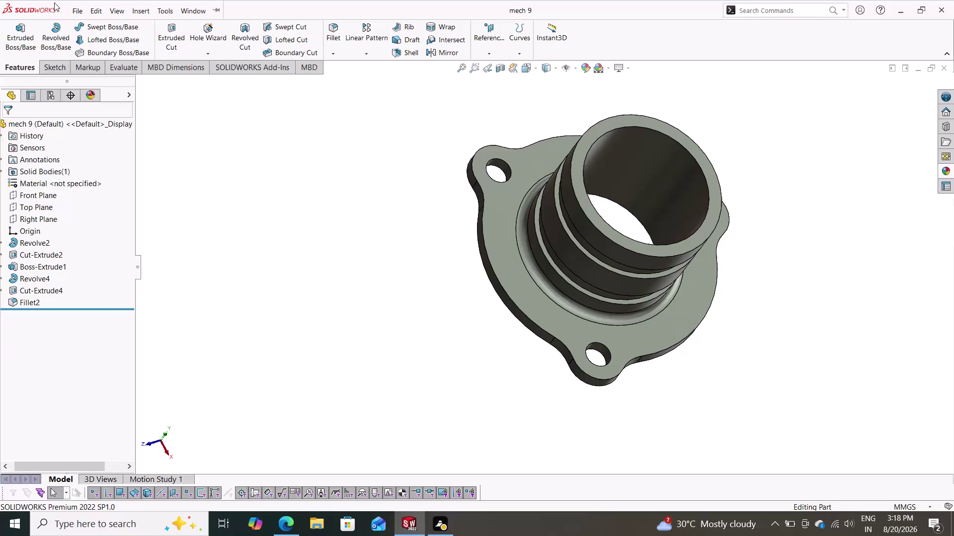
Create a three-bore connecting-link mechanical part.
Create a new blank Part document (Part2) from the File menu.
click(96, 30)
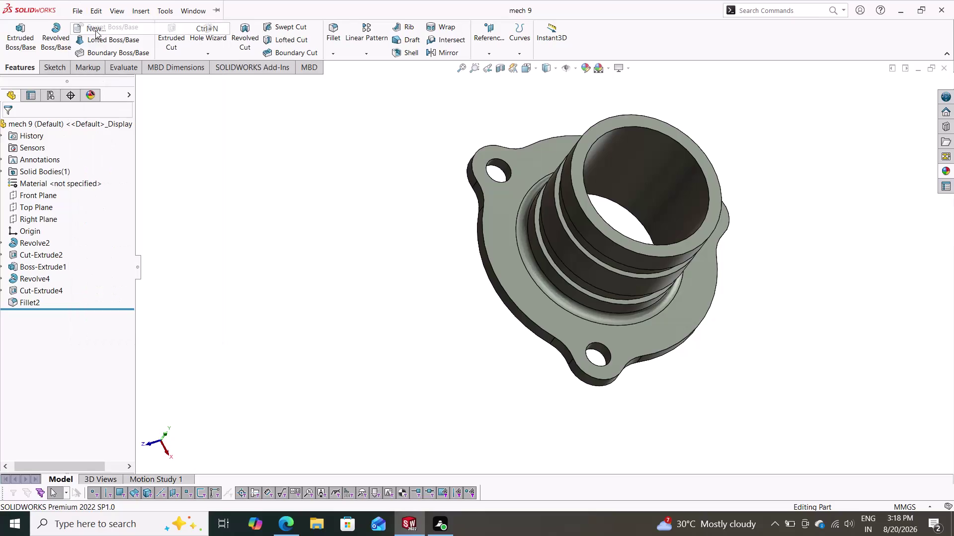
click(392, 389)
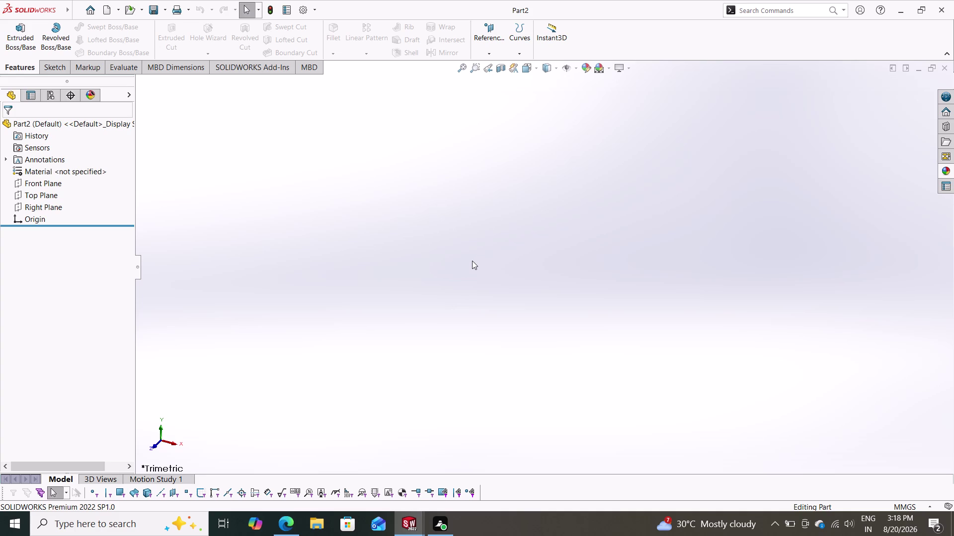
Start Sketch1 on the Top Plane.
click(57, 191)
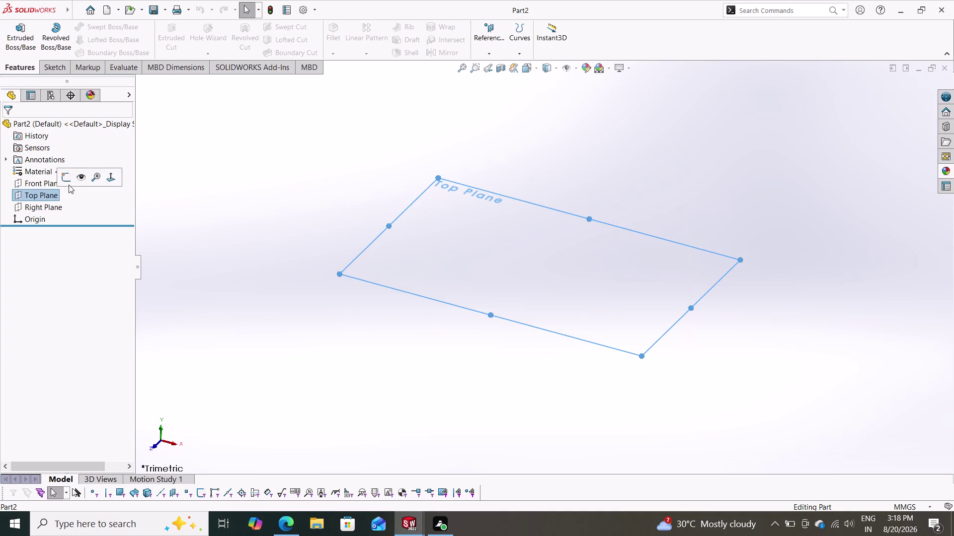
click(67, 177)
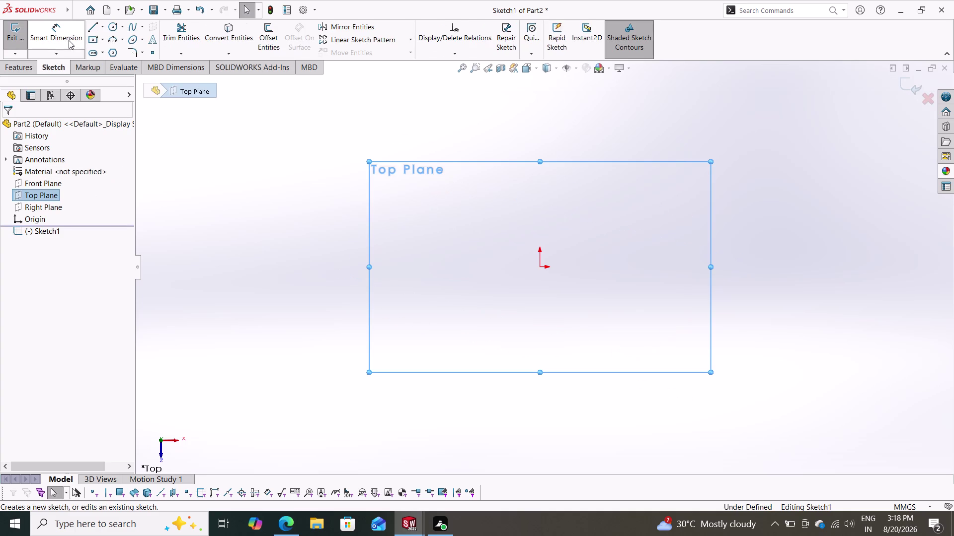
click(110, 29)
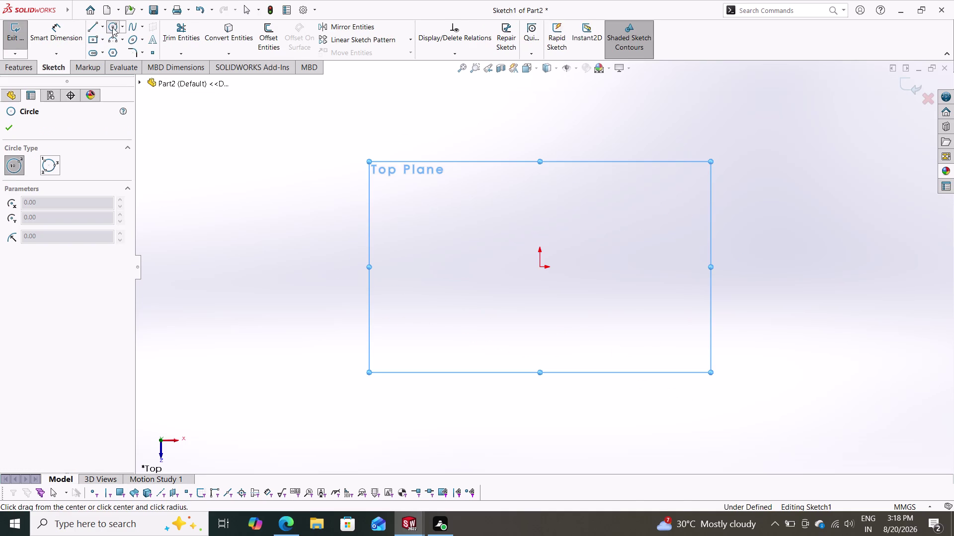
Draw an inner and an outer circle, both centred on the origin.
click(542, 265)
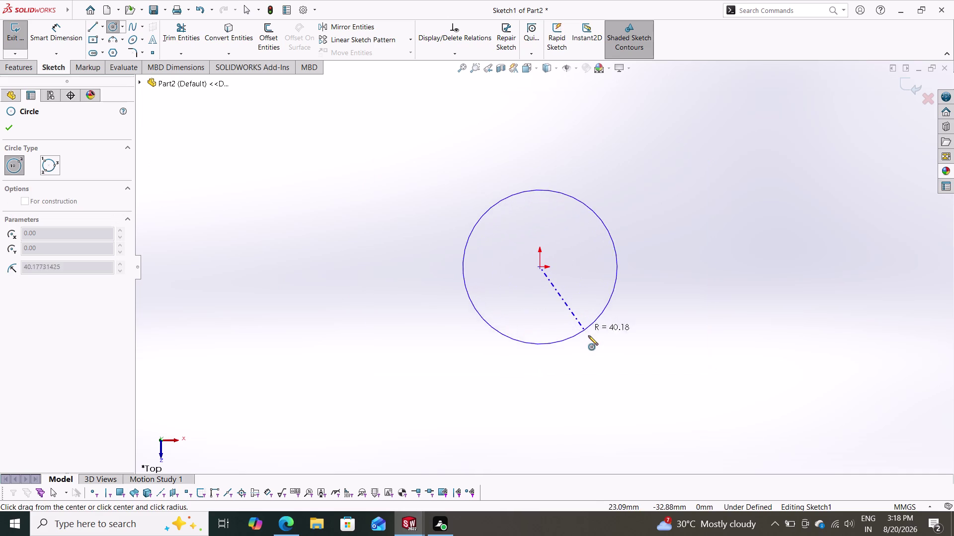
click(589, 337)
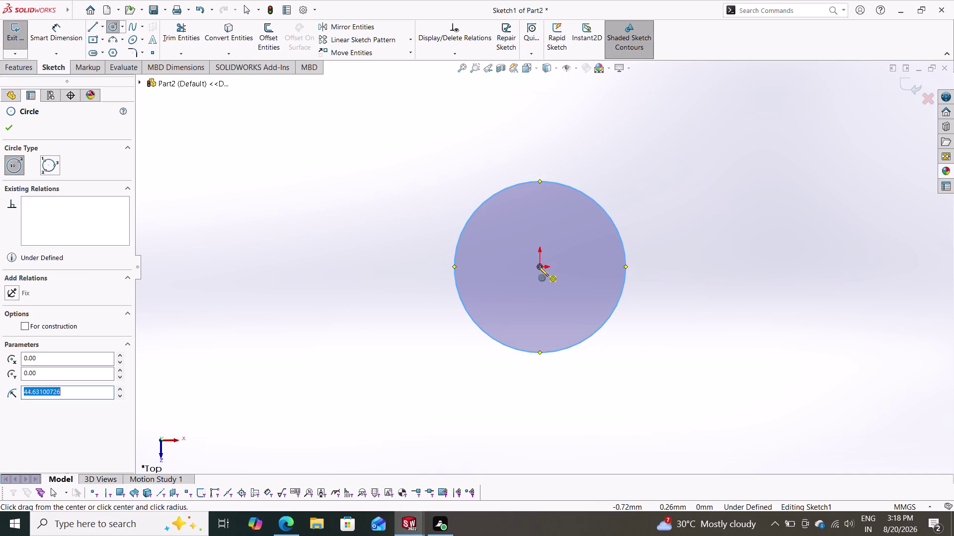
click(539, 267)
click(612, 384)
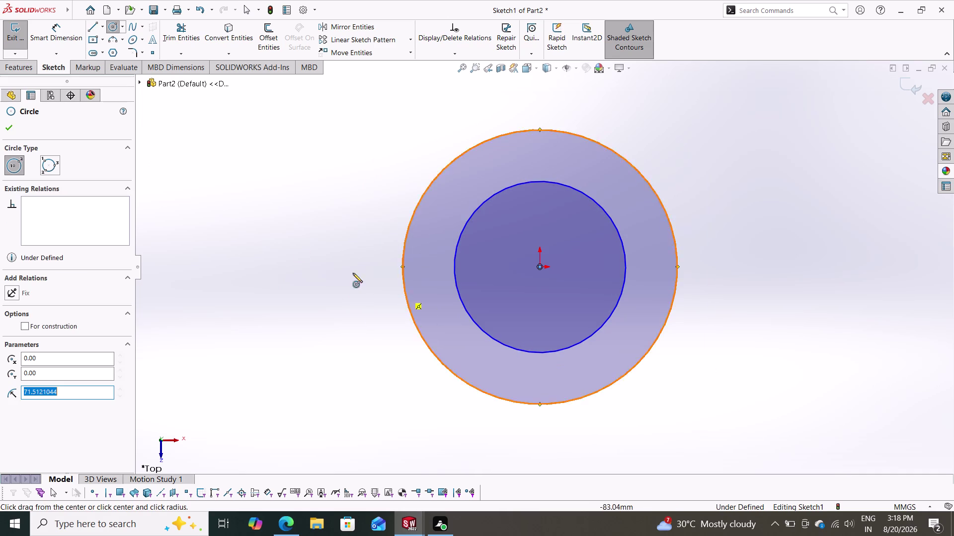
click(55, 36)
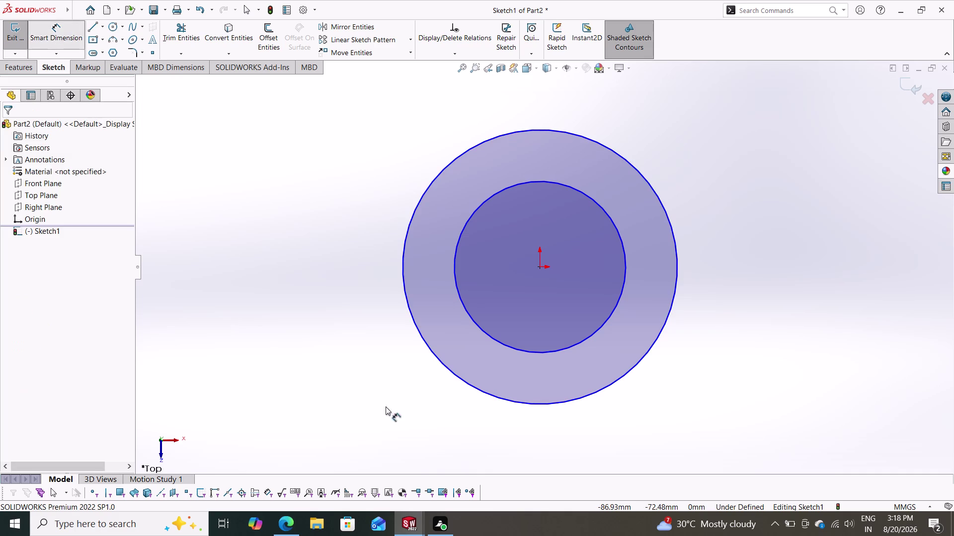
Dimension the inner circle at 50 mm and outer circle at 60 mm diameter.
click(621, 241)
click(747, 275)
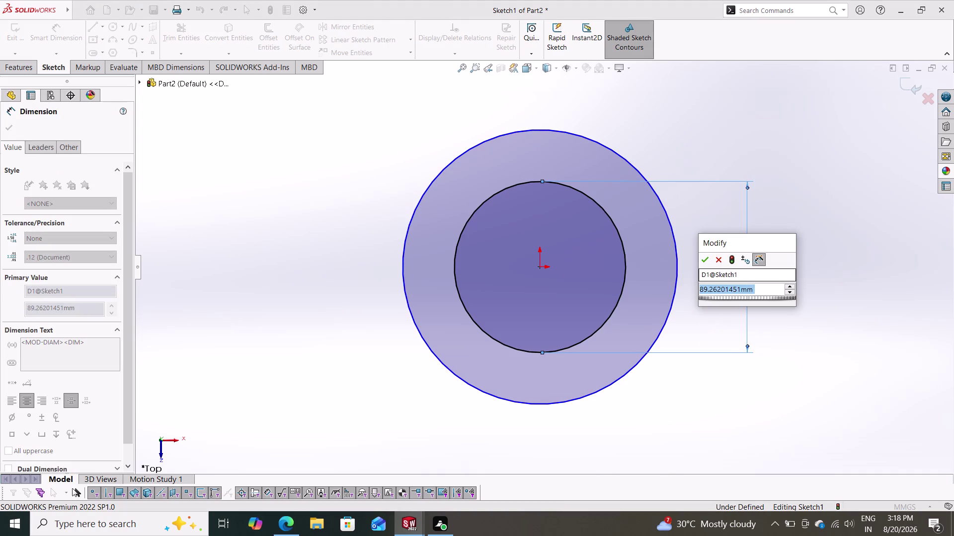
text(50)
key(Return)
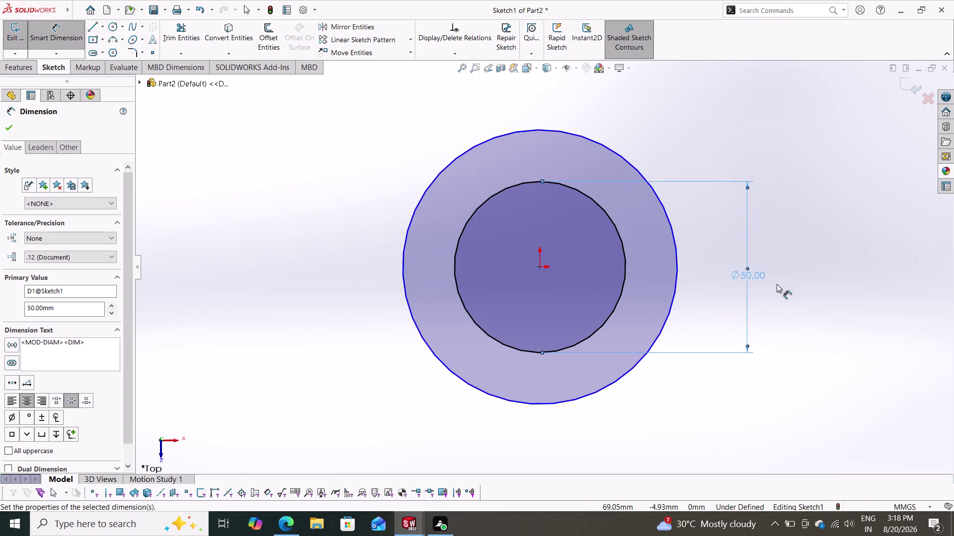
click(677, 241)
click(828, 272)
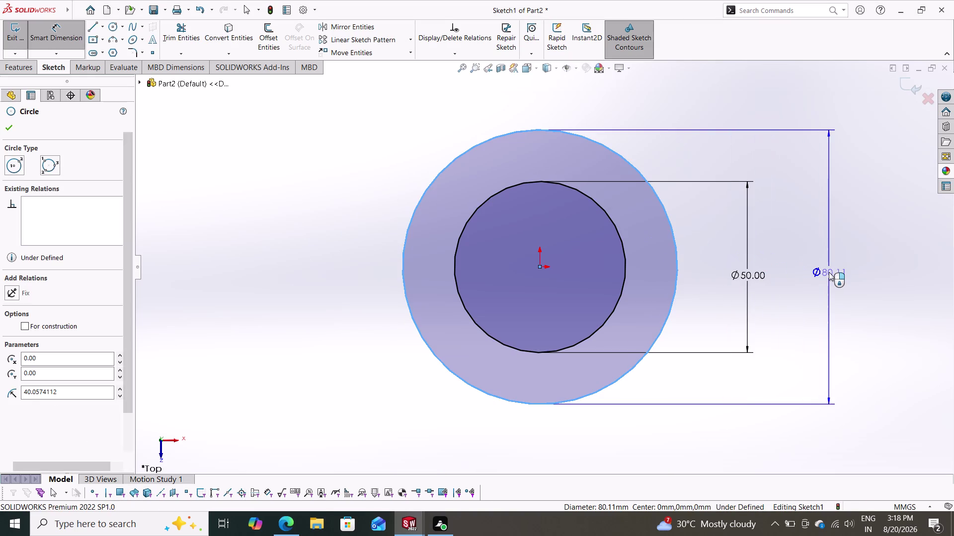
text(60)
key(Return)
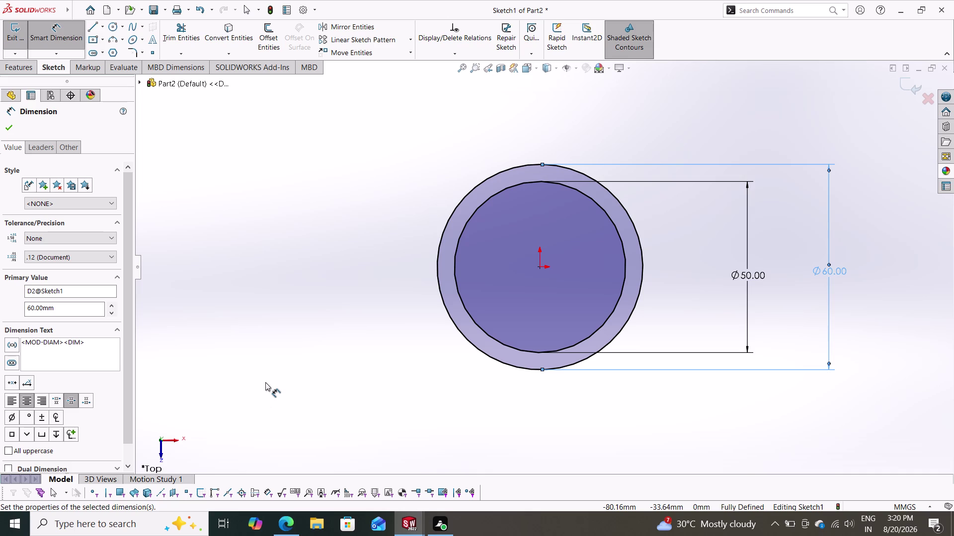
click(15, 74)
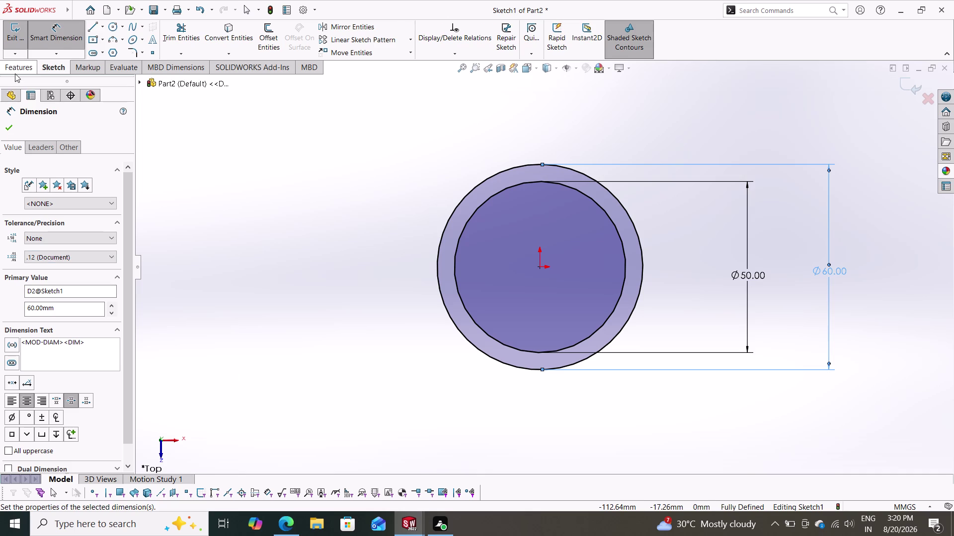
click(23, 31)
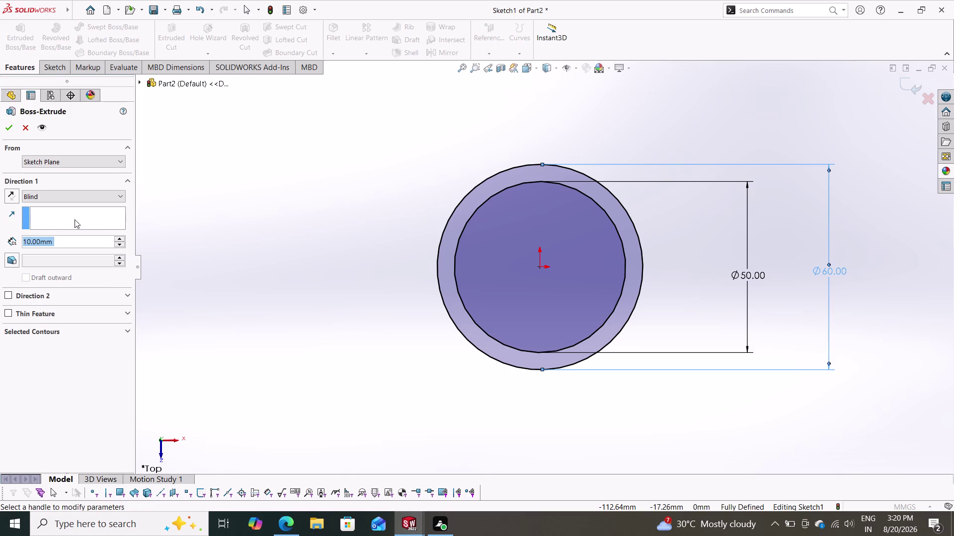
Extrude the ring 40 mm with Mid Plane end condition, then sketch on Front Plane.
text(4)
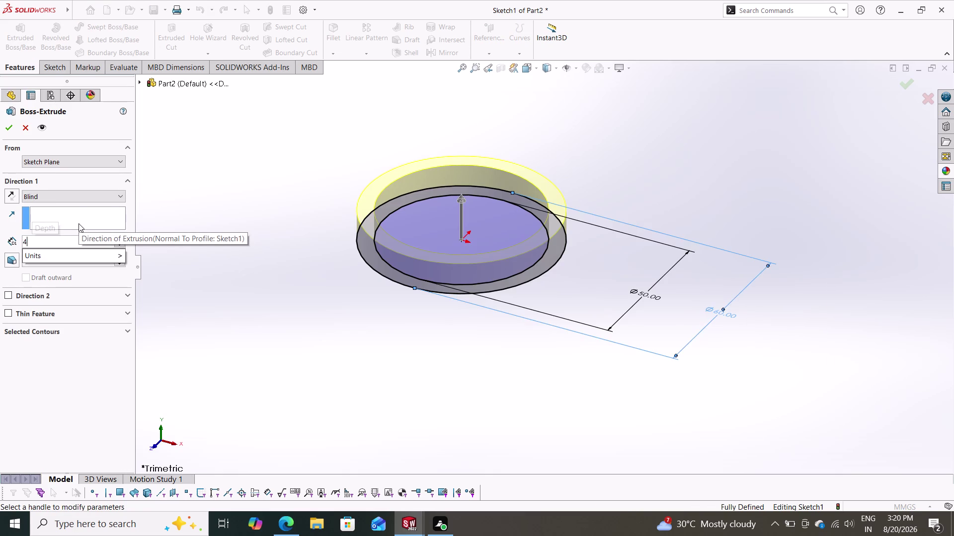
text(0)
key(Return)
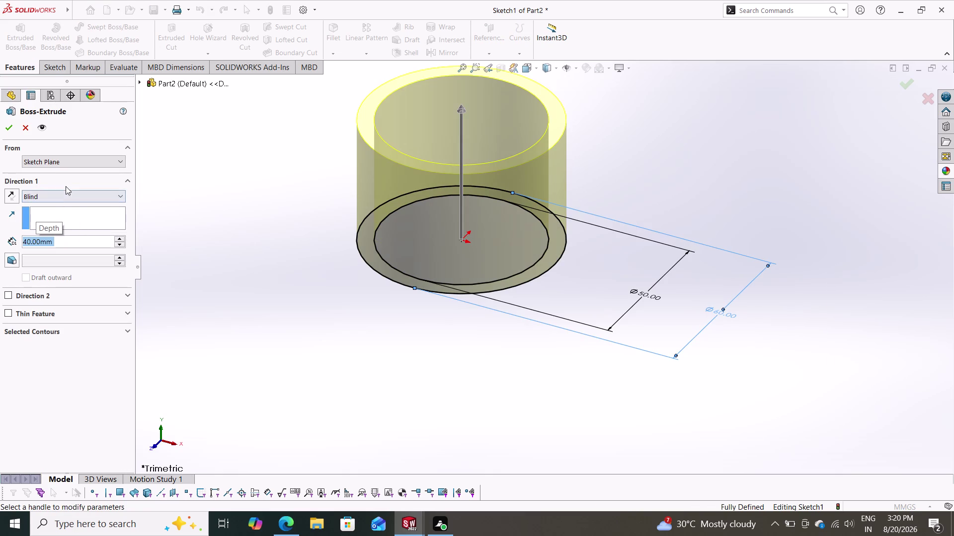
click(64, 198)
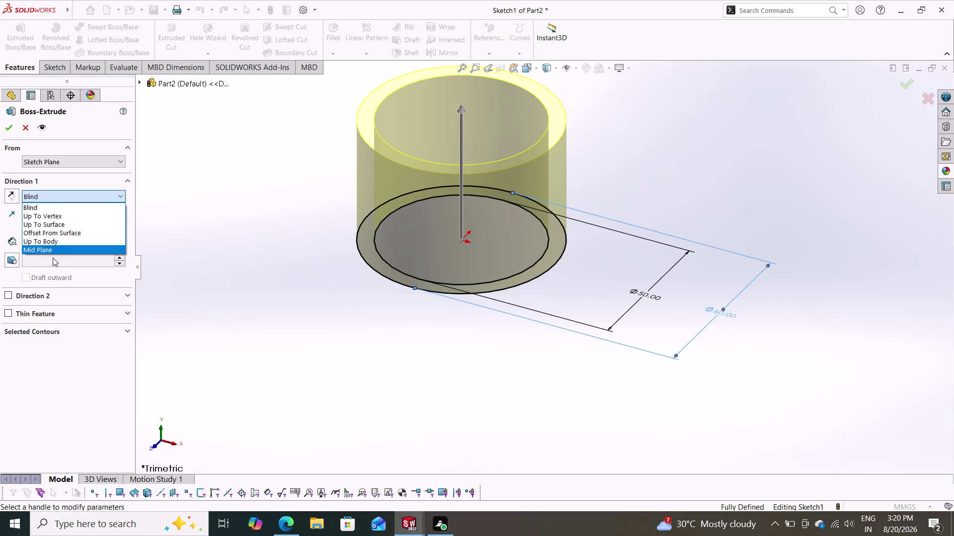
click(55, 251)
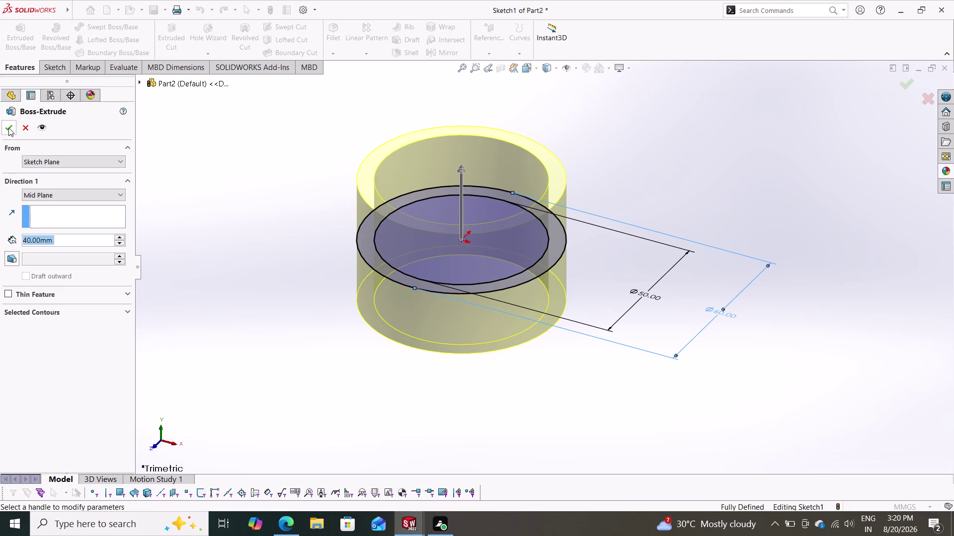
click(9, 128)
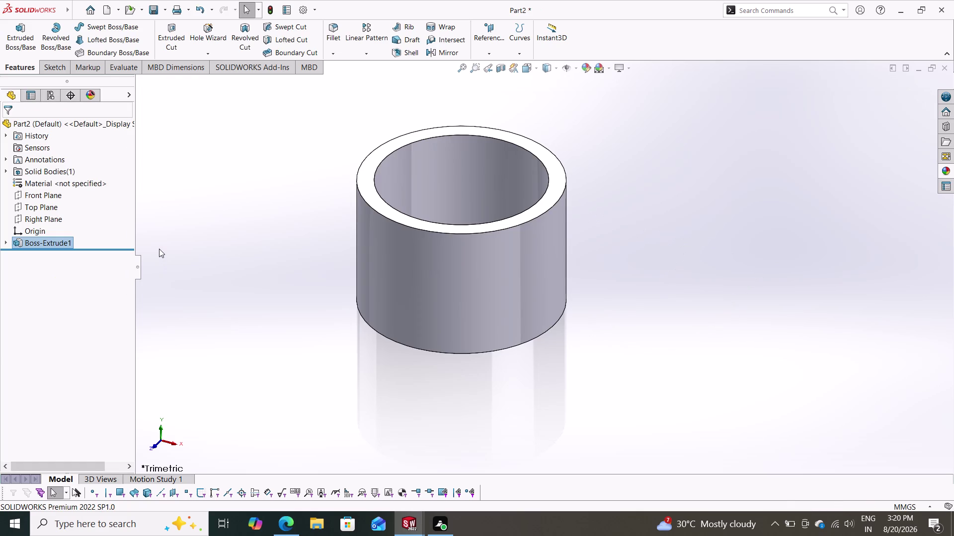
click(54, 196)
click(58, 183)
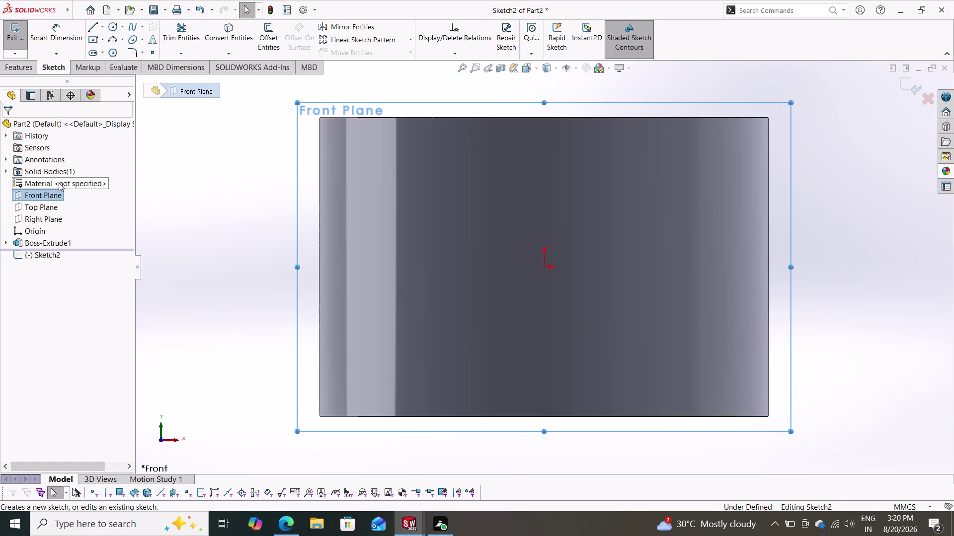
In Sketch2, draw a horizontal centerline from left of the tube to right of it.
key(Escape)
scroll(down, 3)
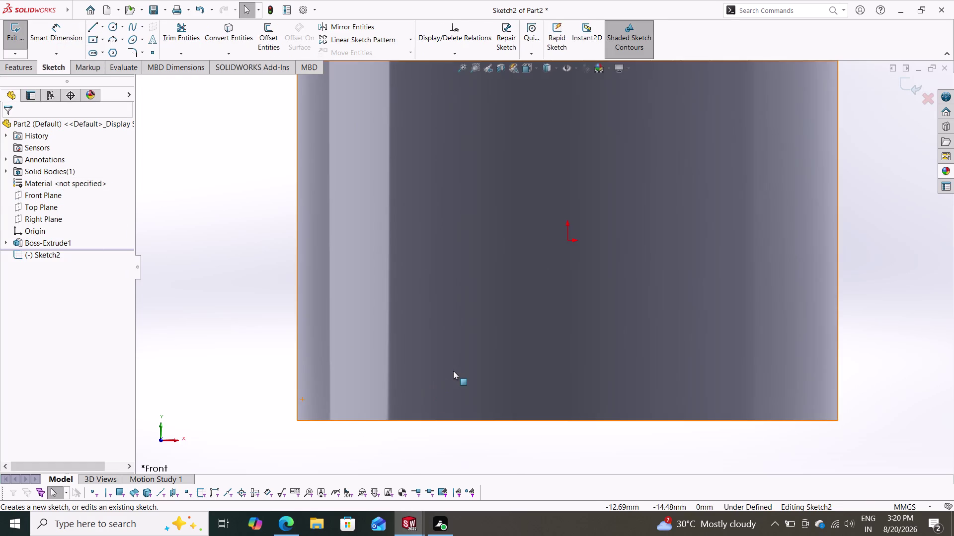
scroll(up, 3)
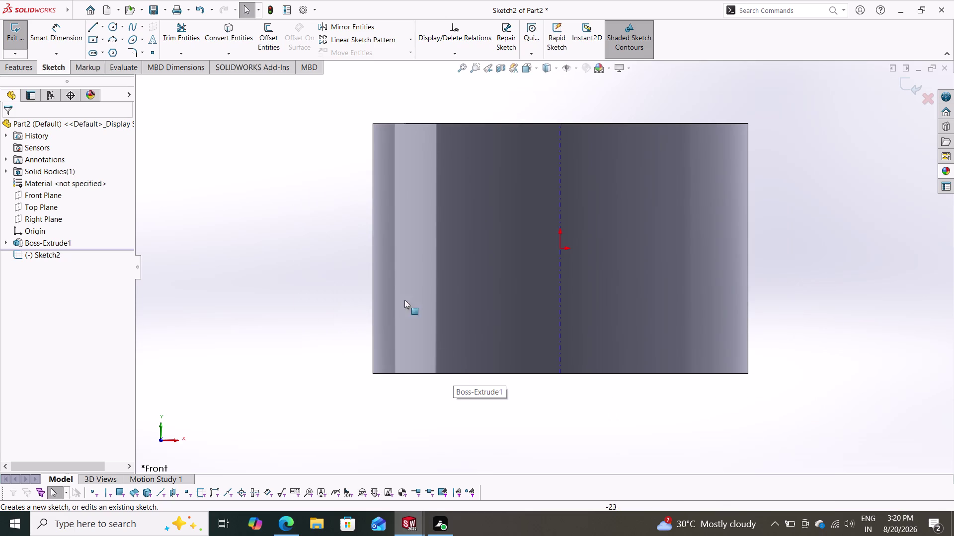
click(104, 25)
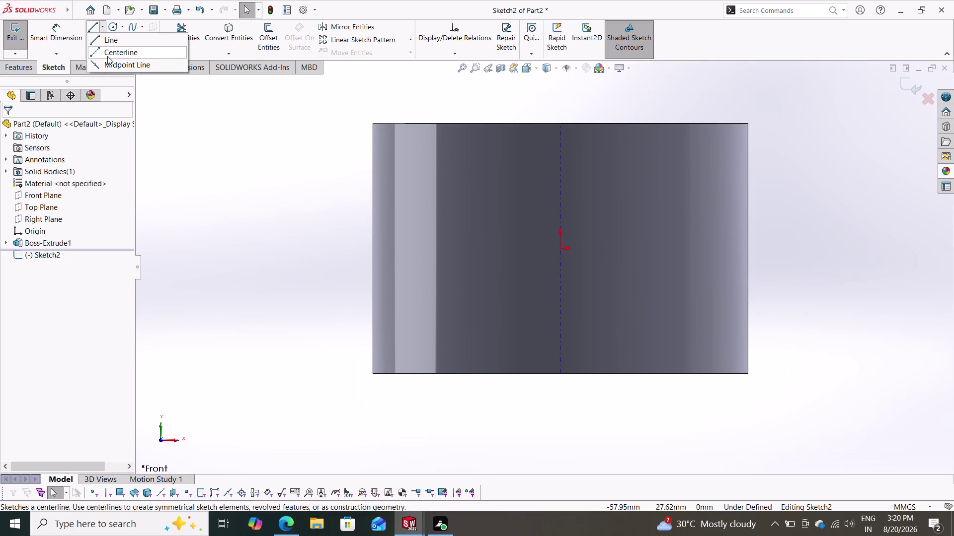
click(107, 47)
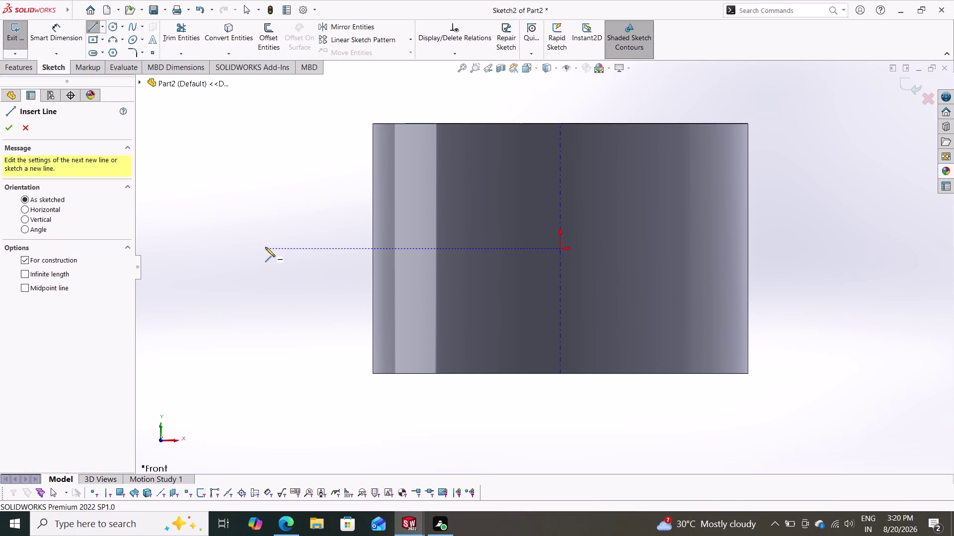
click(233, 245)
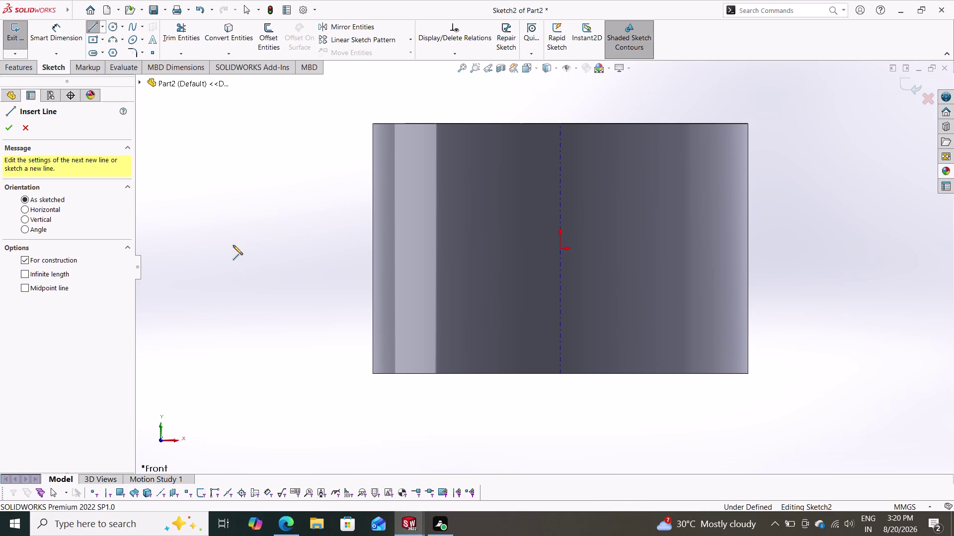
double_click(222, 258)
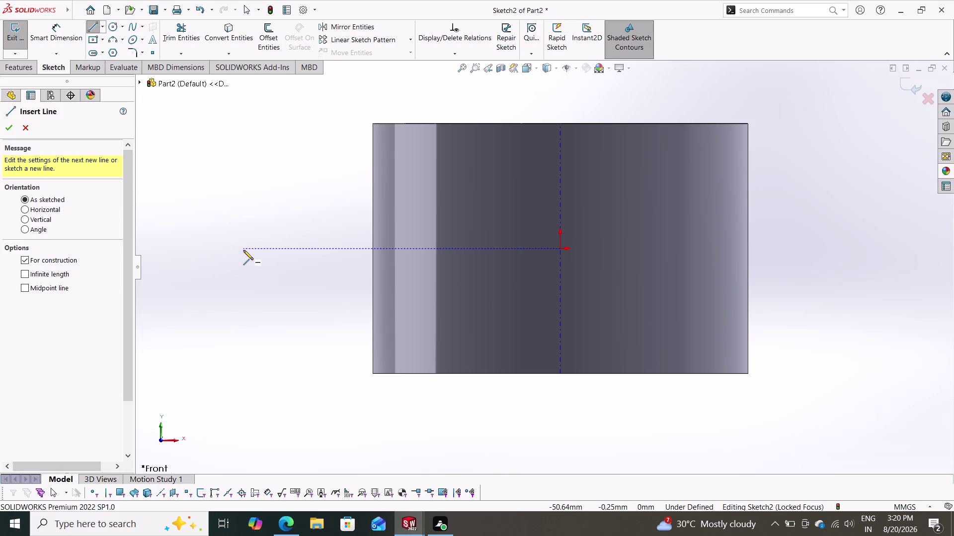
click(244, 250)
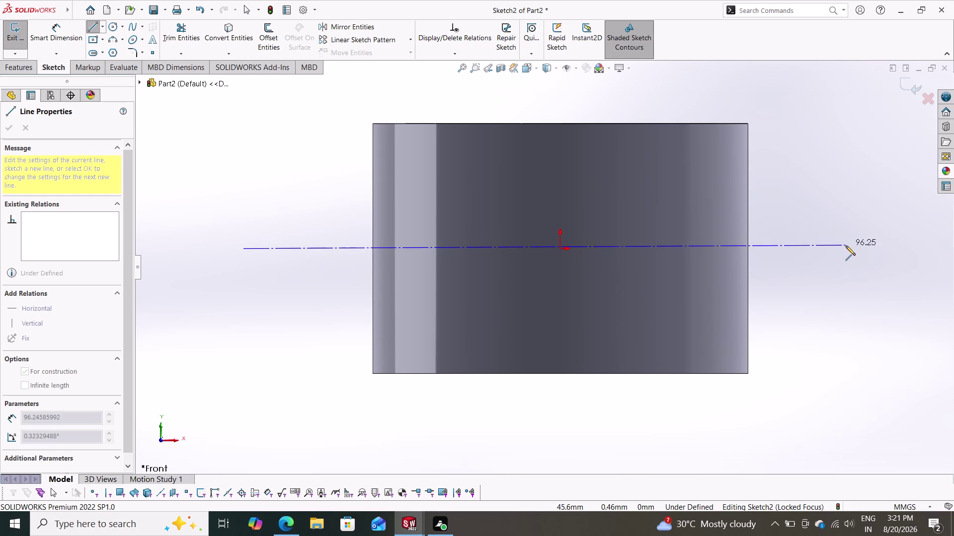
click(847, 247)
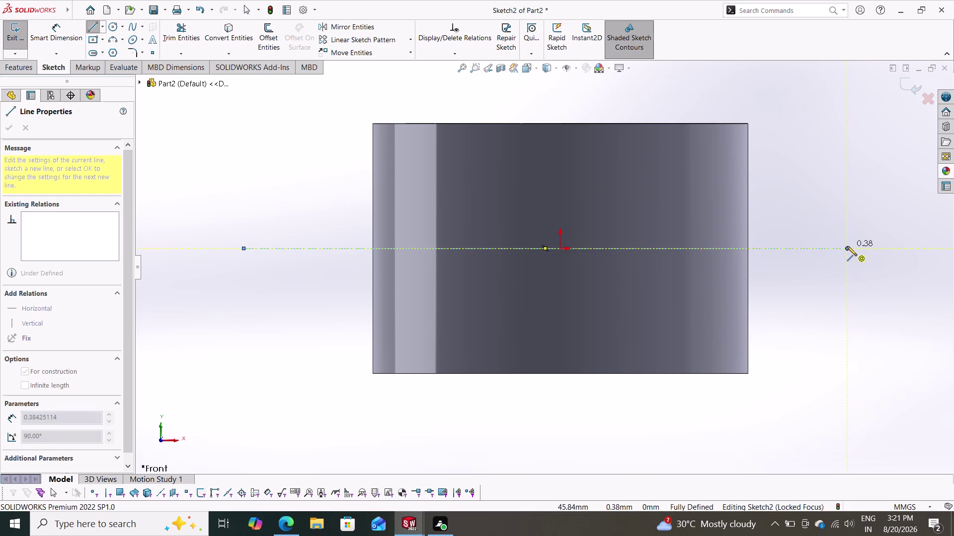
key(Escape)
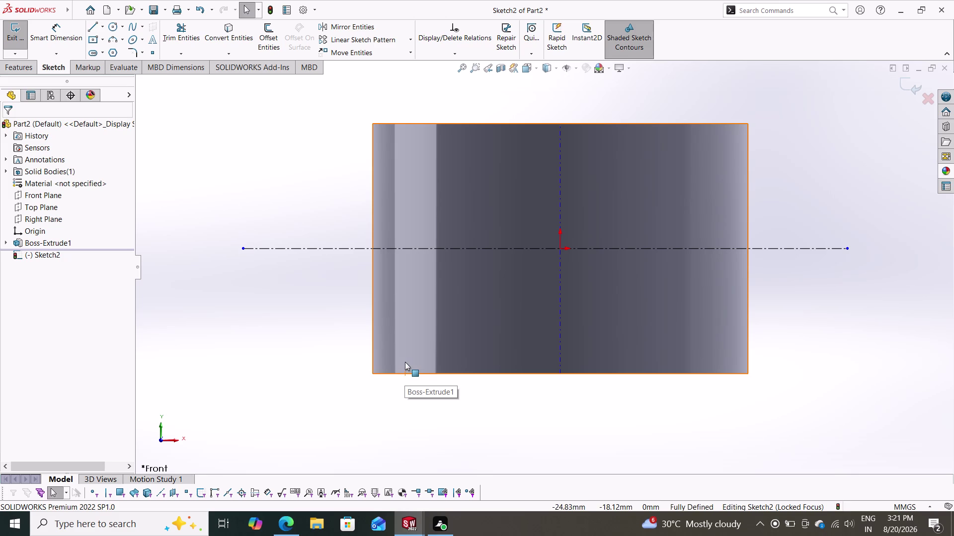
Dimension the centerline's length at 220 mm.
scroll(down, 3)
scroll(up, 3)
scroll(up, 3)
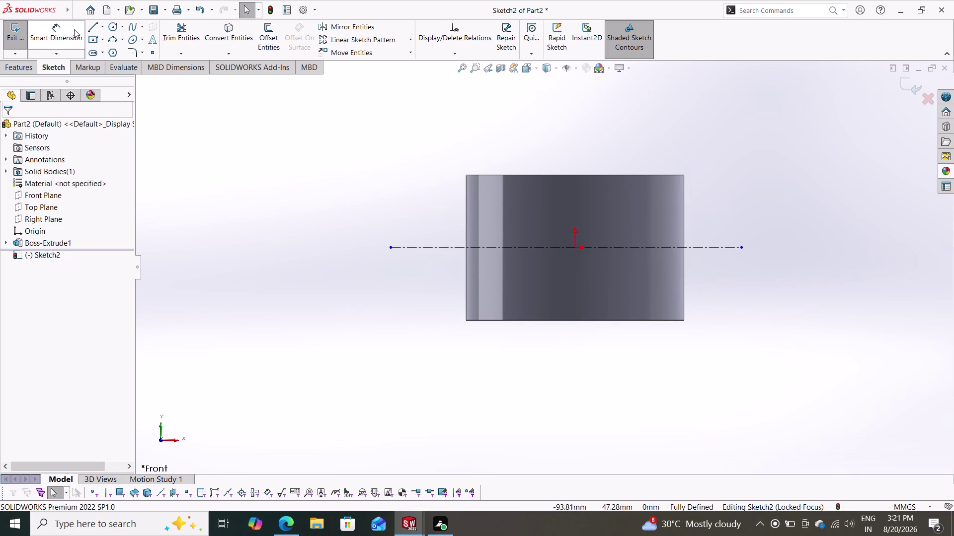
click(54, 33)
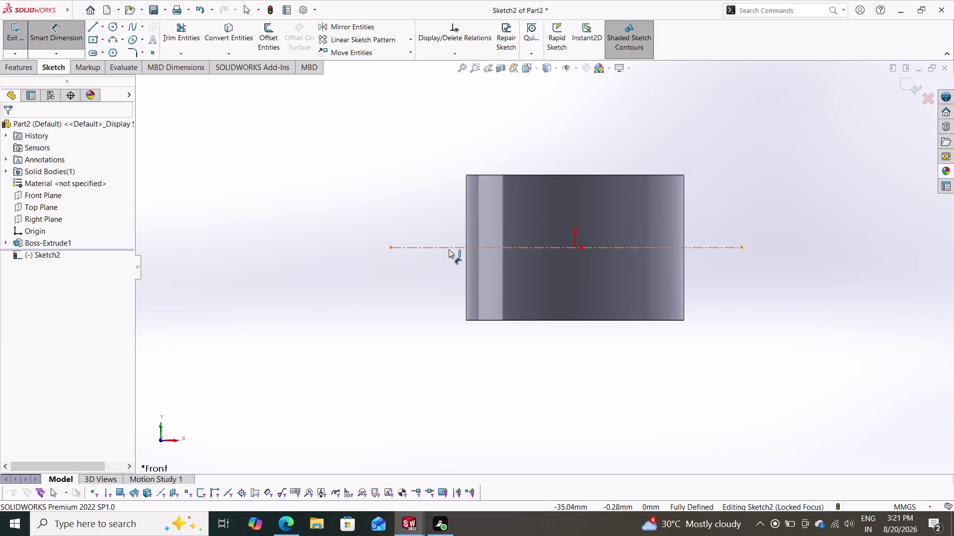
click(455, 248)
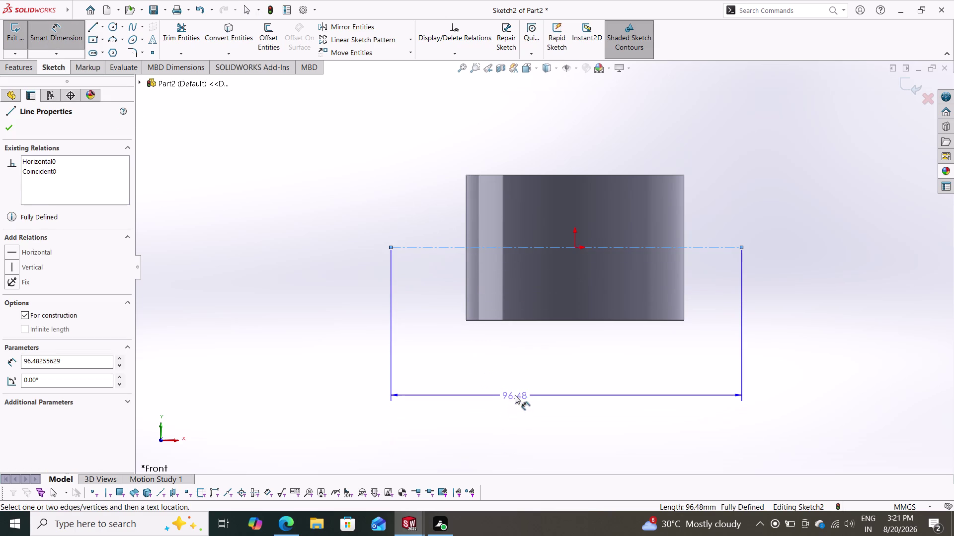
drag(514, 396, 520, 397)
text(220)
key(Return)
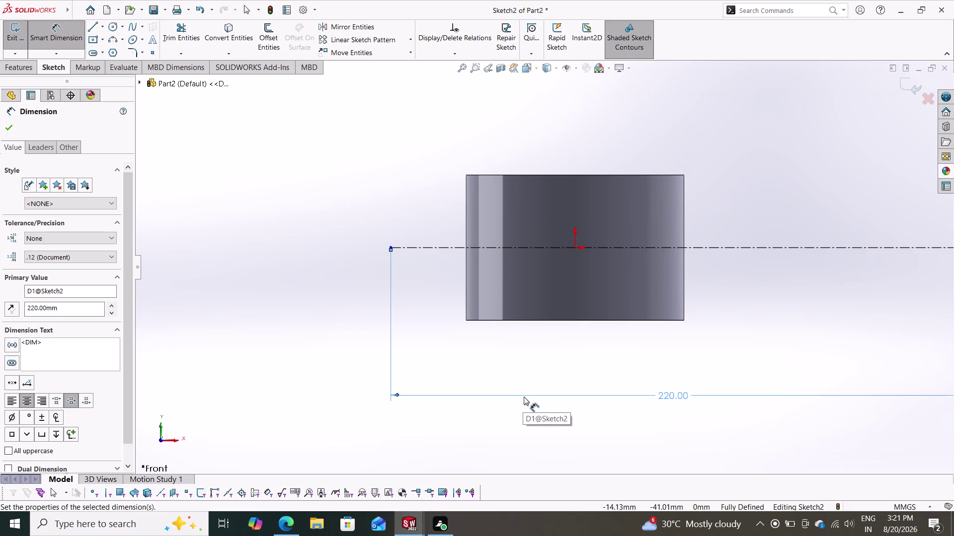
Dimension the centerline's left end 110 mm from the origin.
click(575, 249)
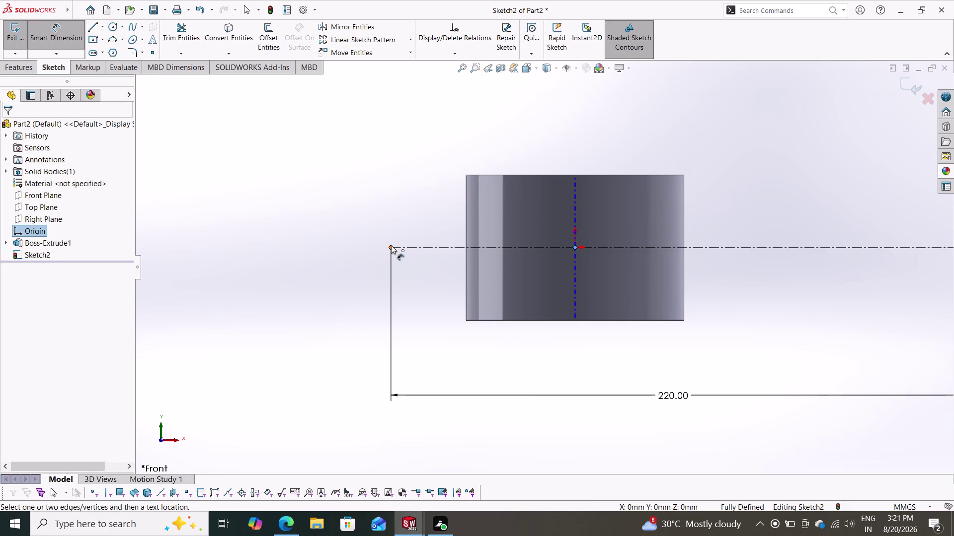
click(391, 245)
click(479, 344)
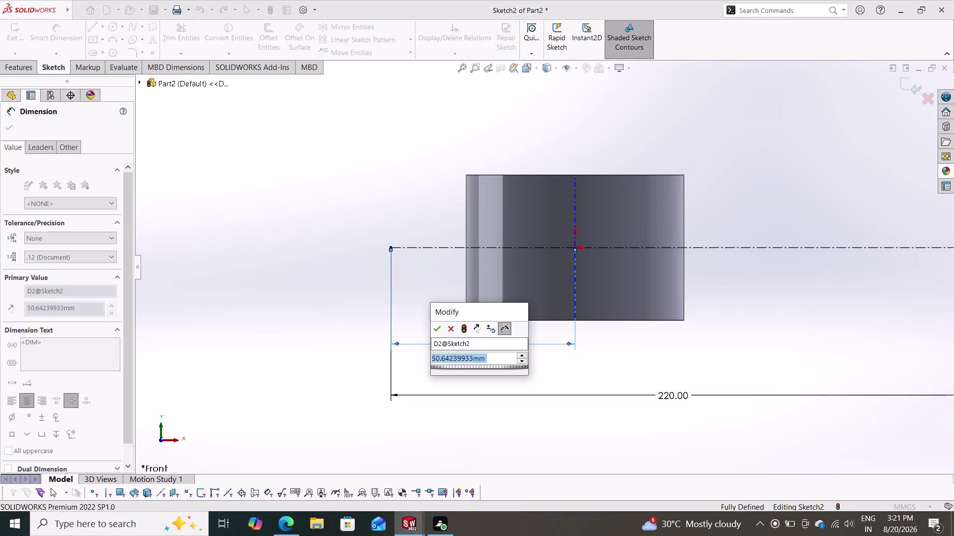
text(110)
key(Return)
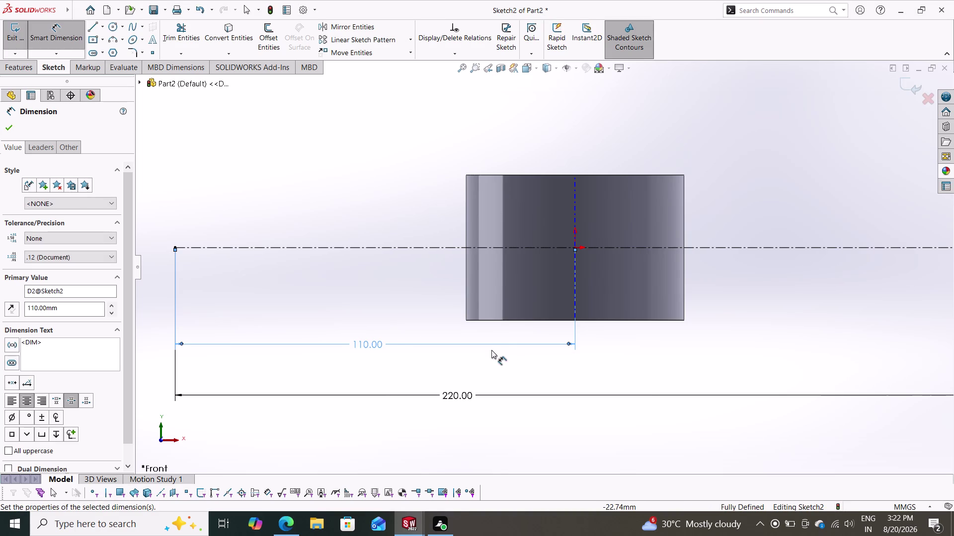
key(Escape)
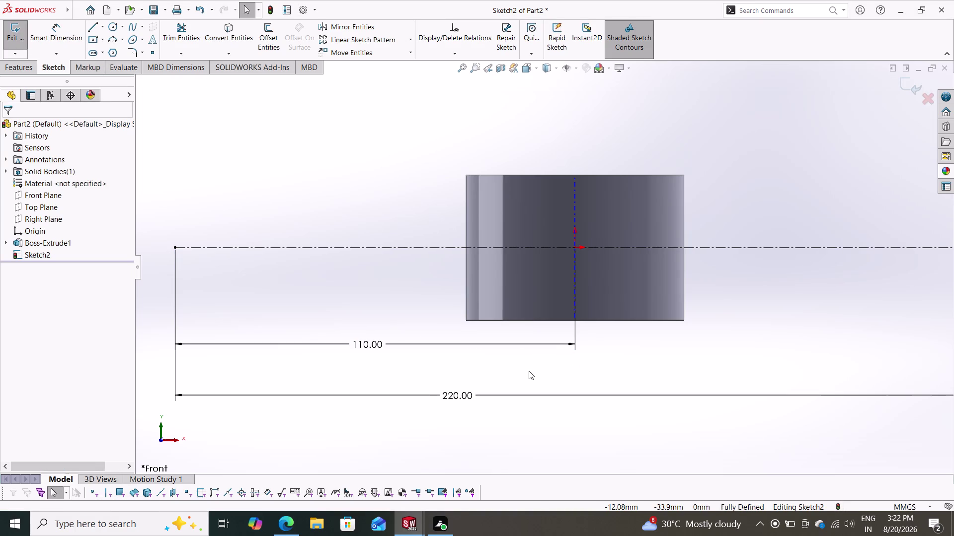
Start Convert Entities on the hub's left outline edge.
scroll(down, 3)
scroll(up, 3)
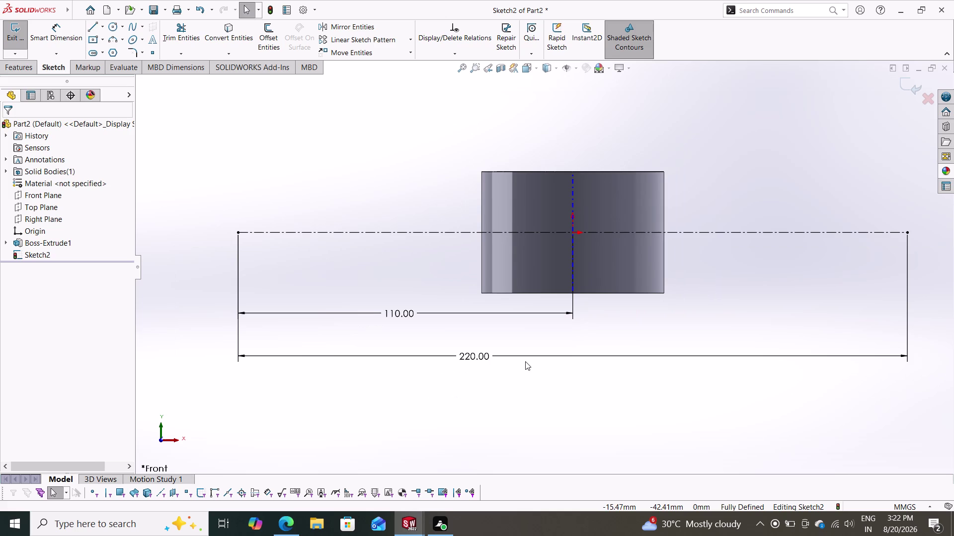
click(225, 39)
click(481, 255)
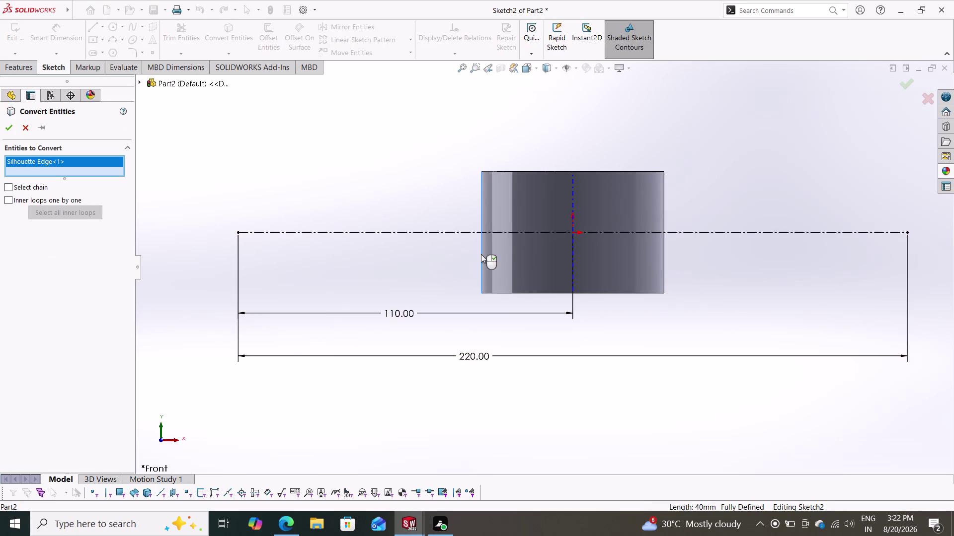
Accept converting the hub's left edge into a sketch line.
click(13, 126)
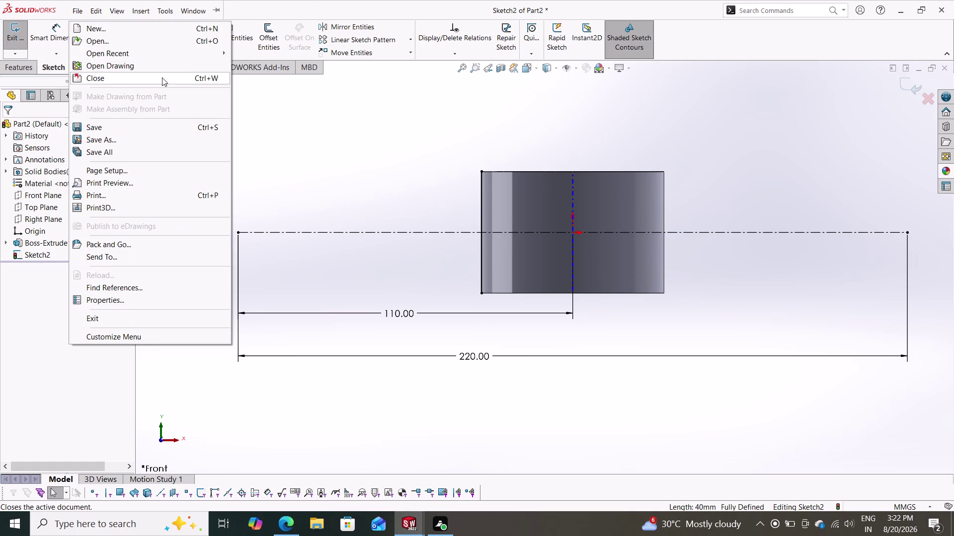
click(287, 108)
click(233, 38)
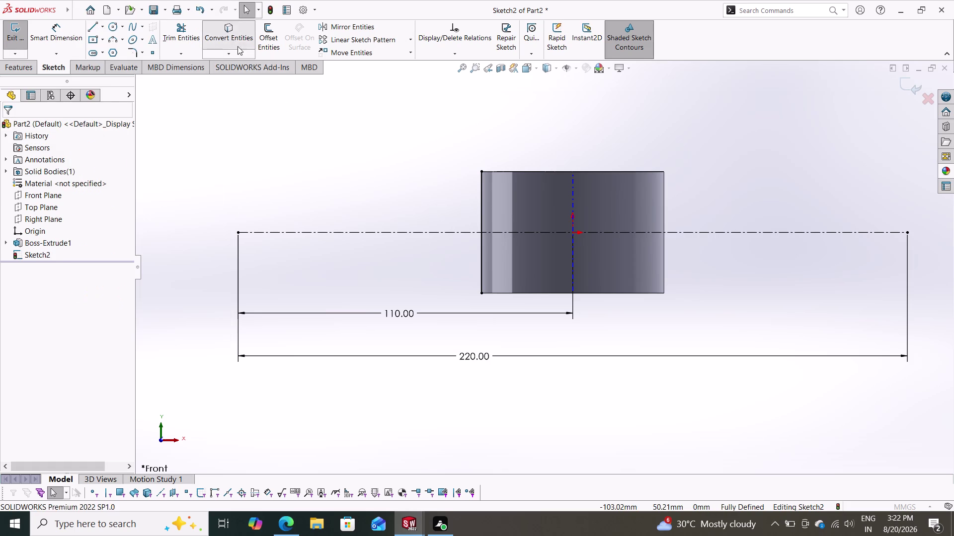
Convert the hub's bottom edge into a sketch line.
click(530, 293)
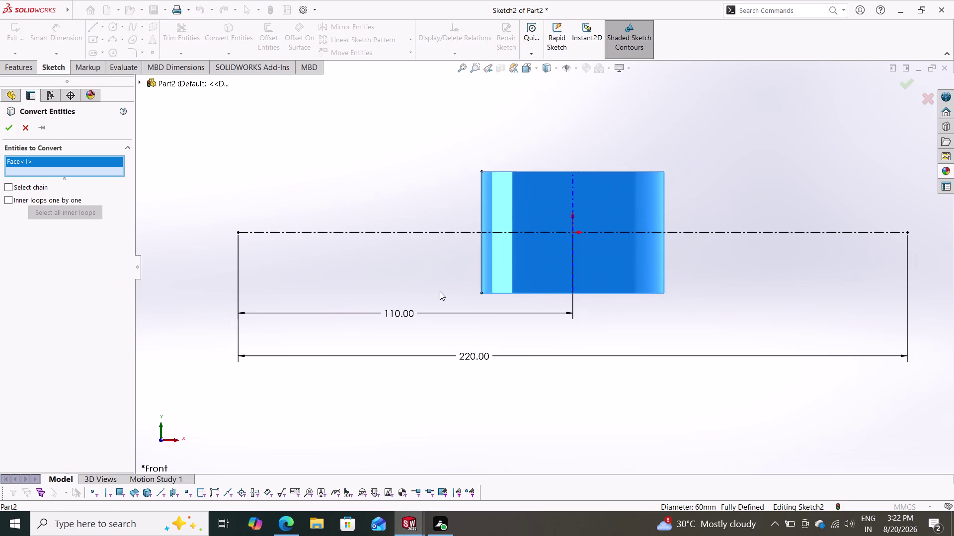
key(Escape)
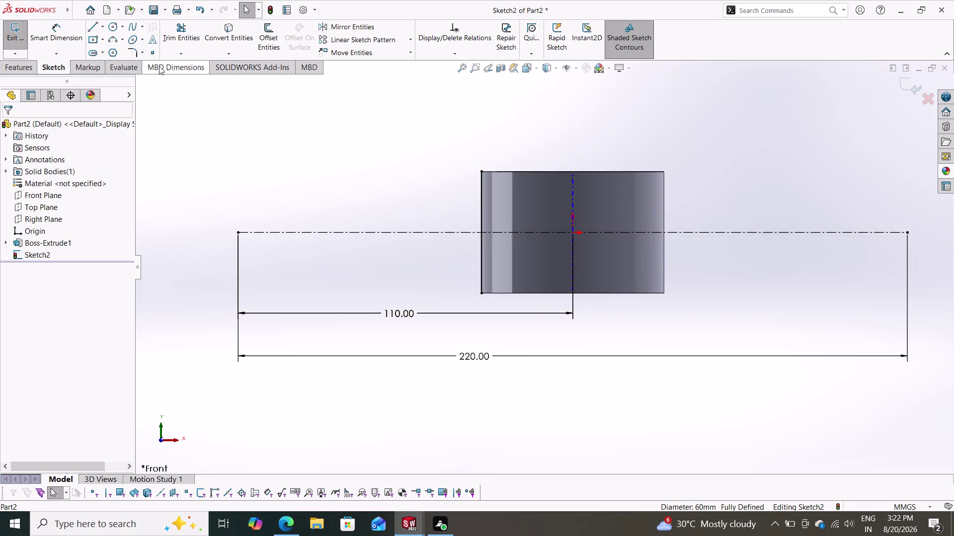
click(229, 33)
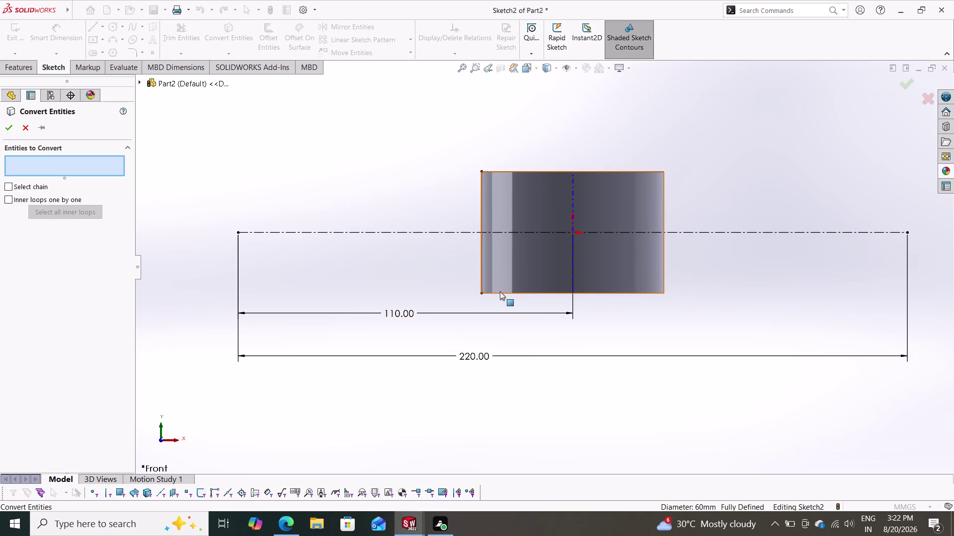
click(500, 293)
key(Escape)
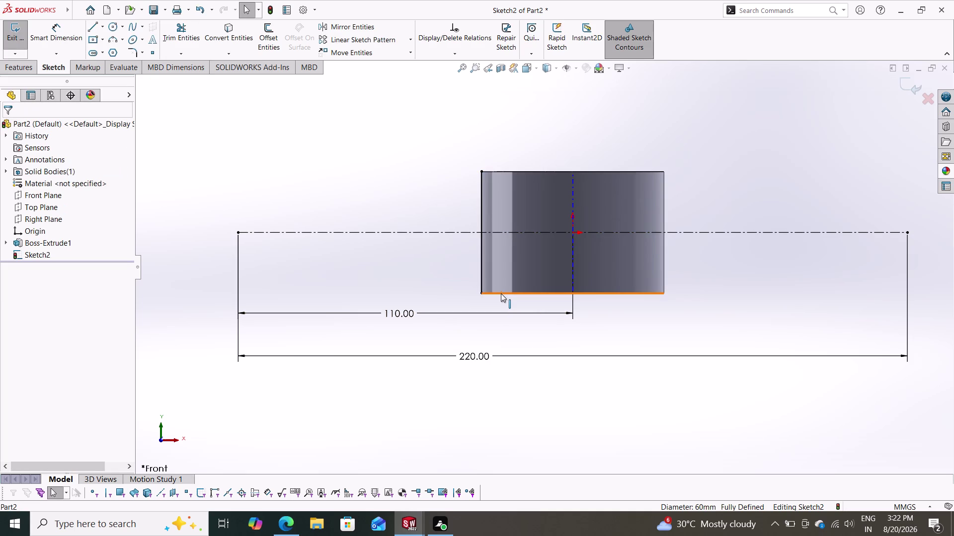
click(501, 294)
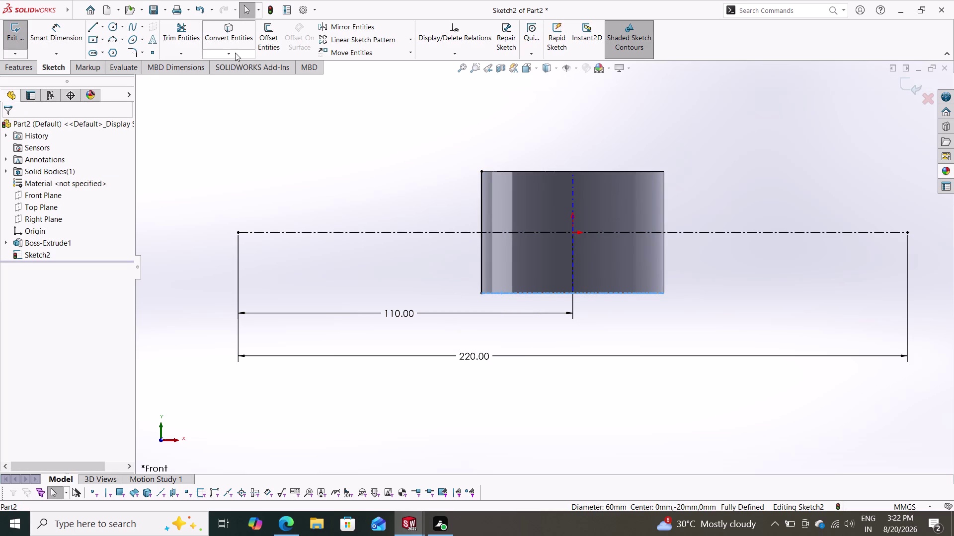
click(232, 22)
key(Escape)
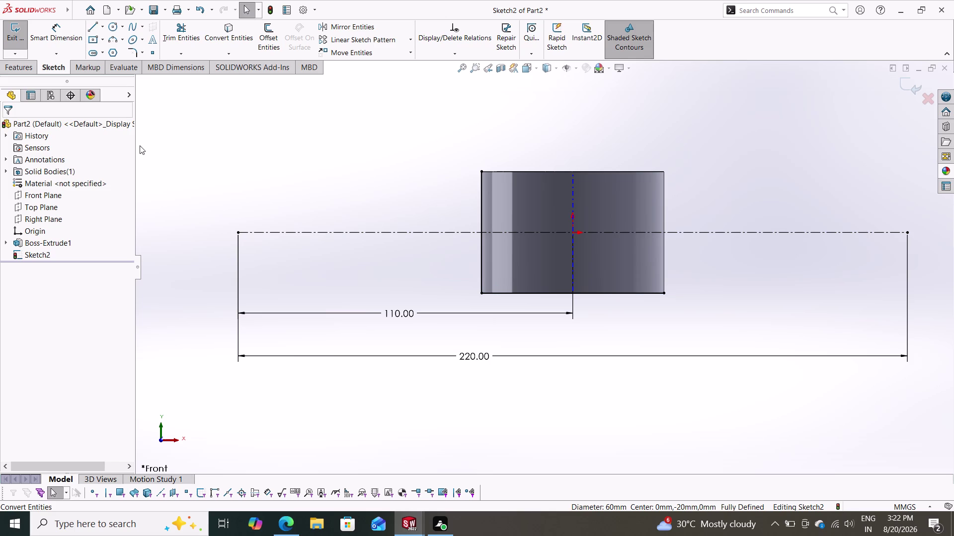
click(90, 29)
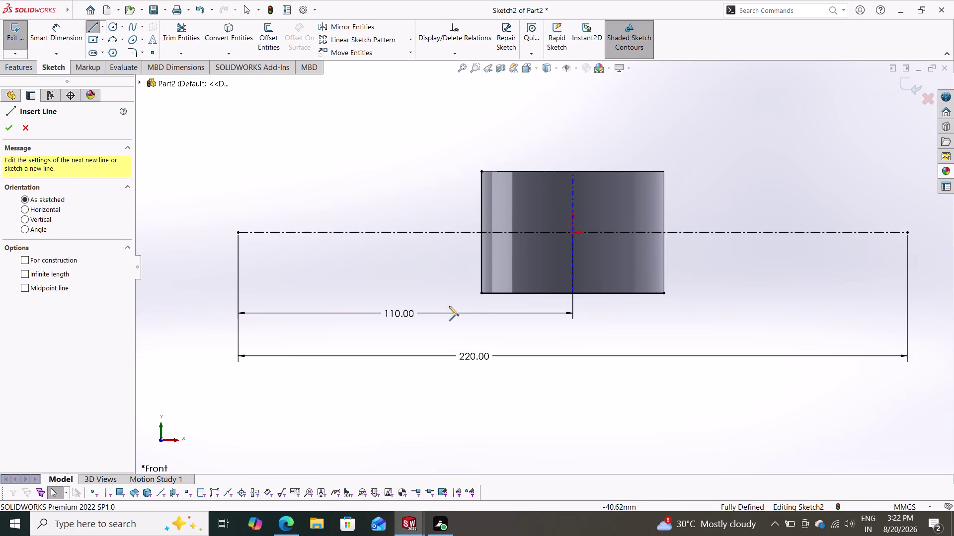
Sketch a slanted line running down-left from the hub's bottom-left corner.
click(481, 294)
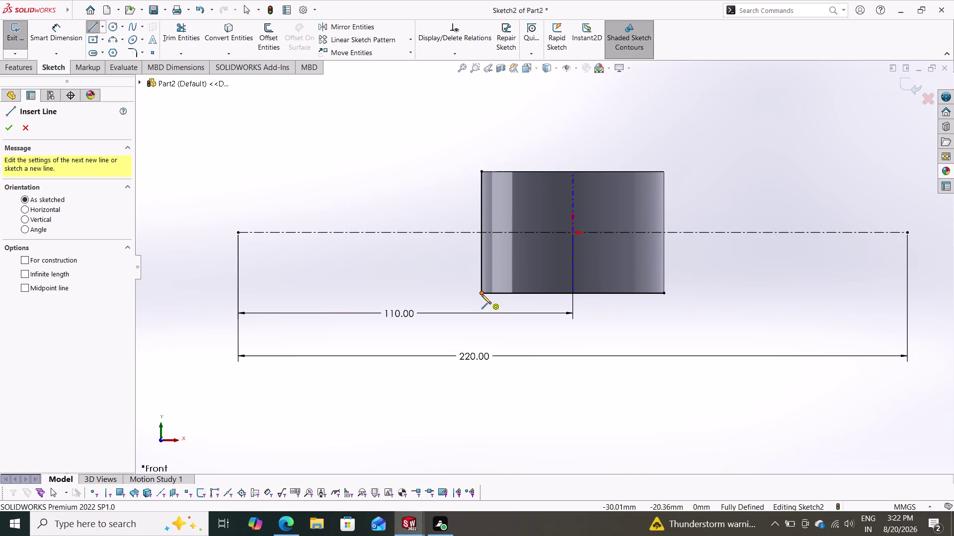
click(208, 394)
key(Escape)
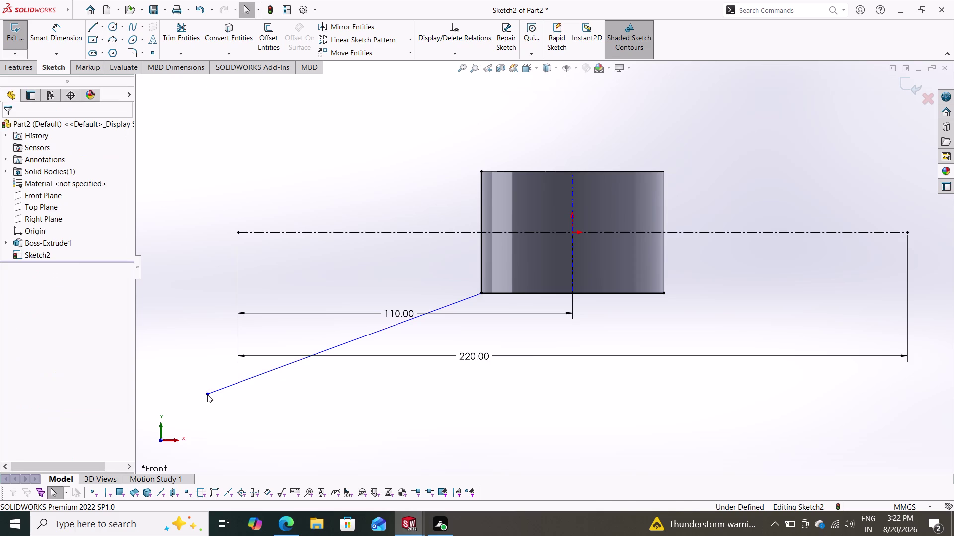
Dimension the slanted line at 165° to the hub's bottom edge.
click(57, 33)
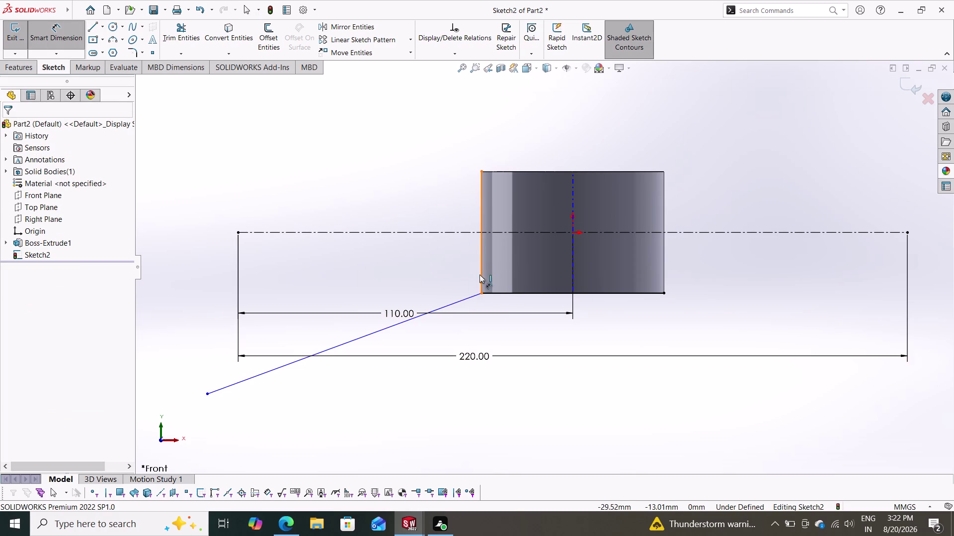
click(457, 303)
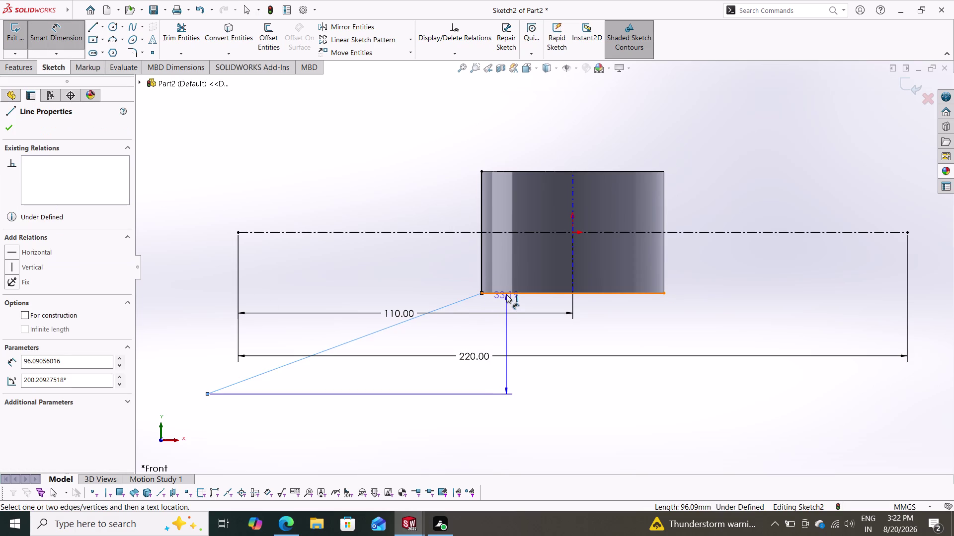
click(506, 295)
click(493, 325)
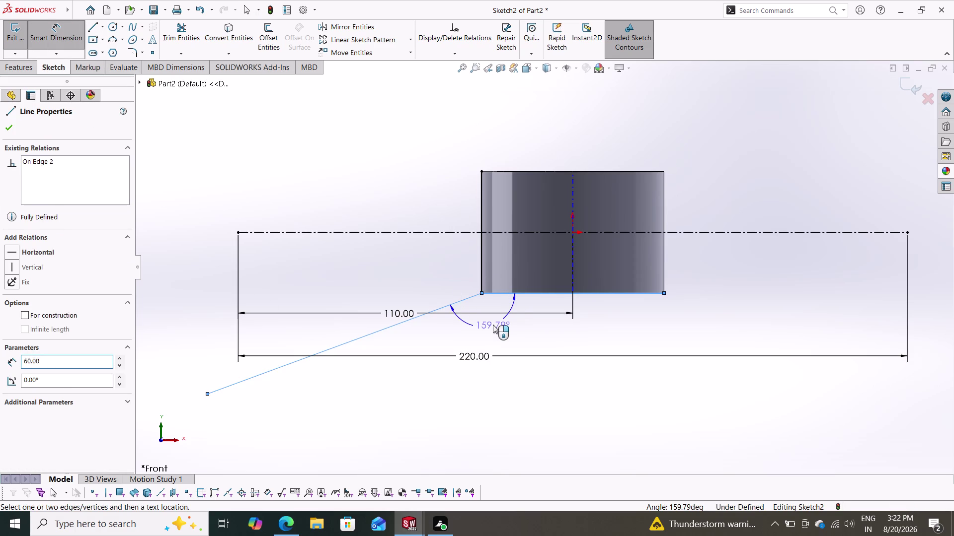
text(16)
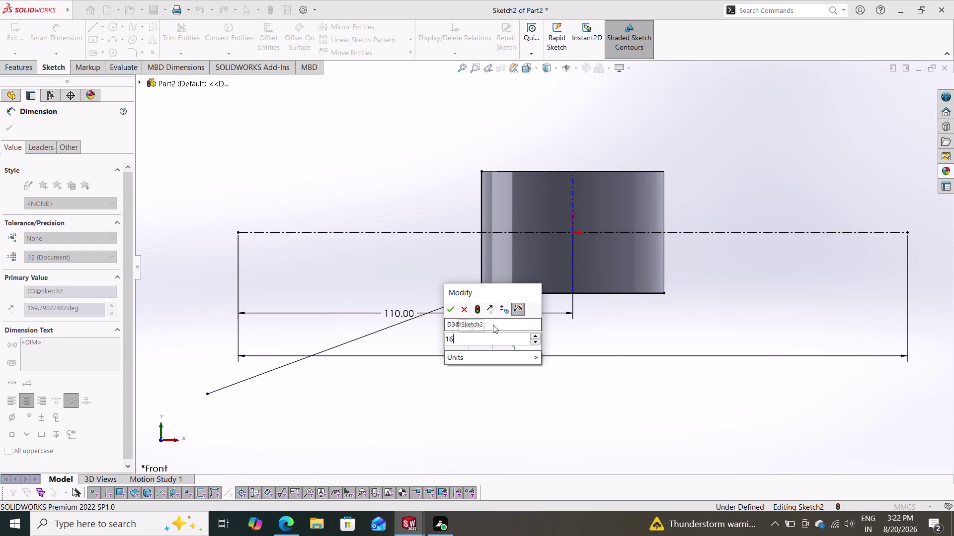
text(5)
key(Return)
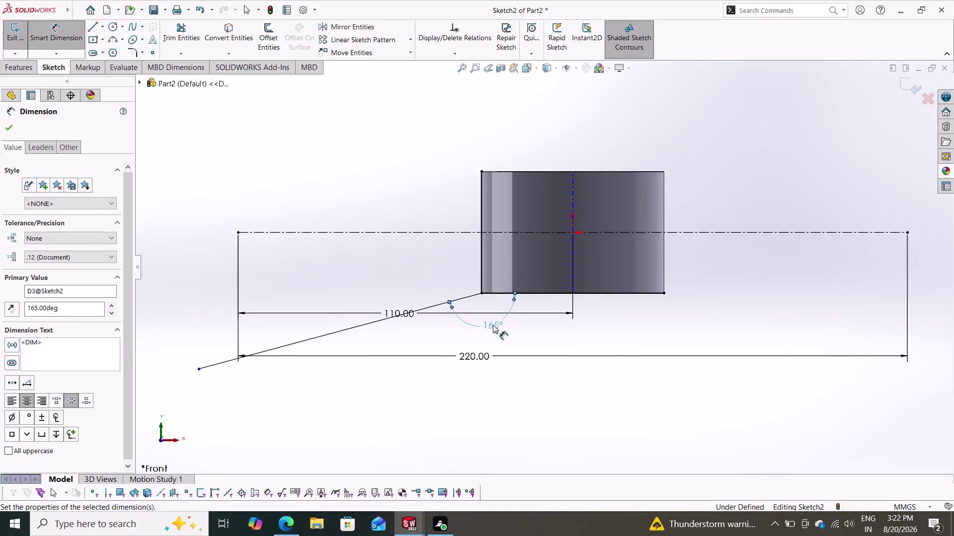
key(Escape)
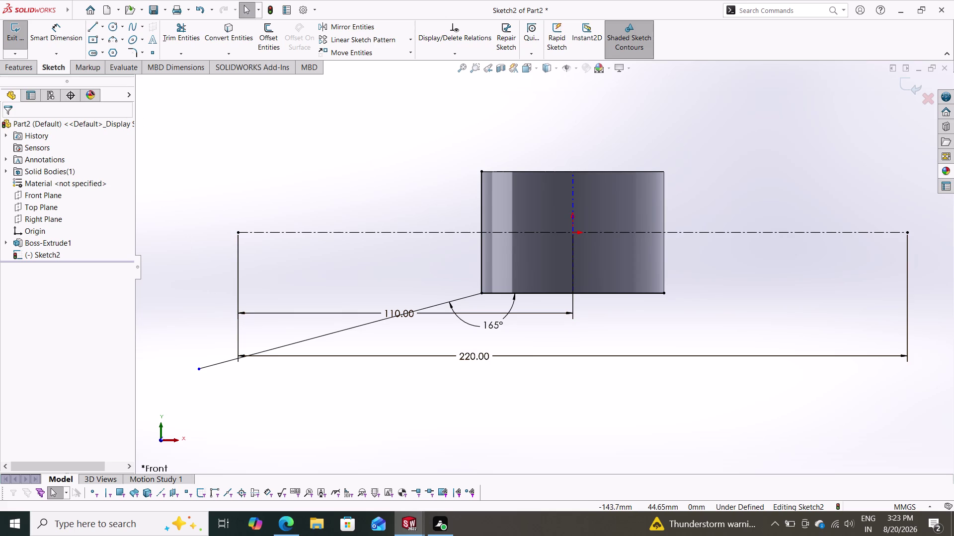
click(95, 24)
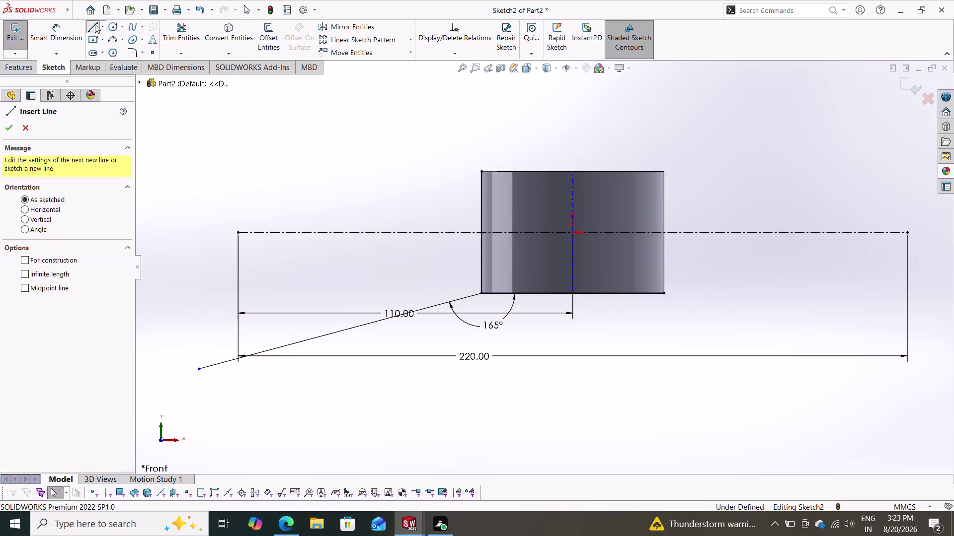
Draw a vertical line from the centerline's left end down past the slanted line.
click(238, 233)
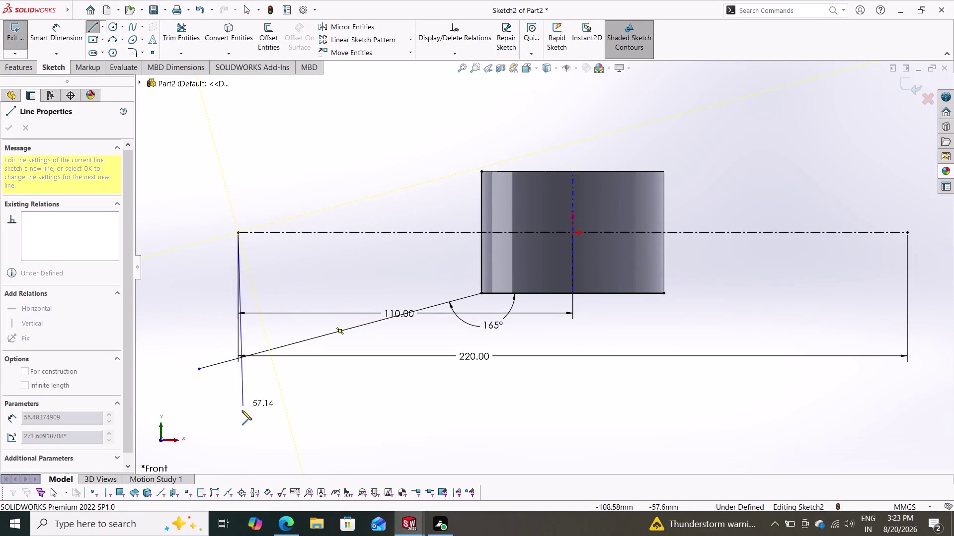
click(237, 419)
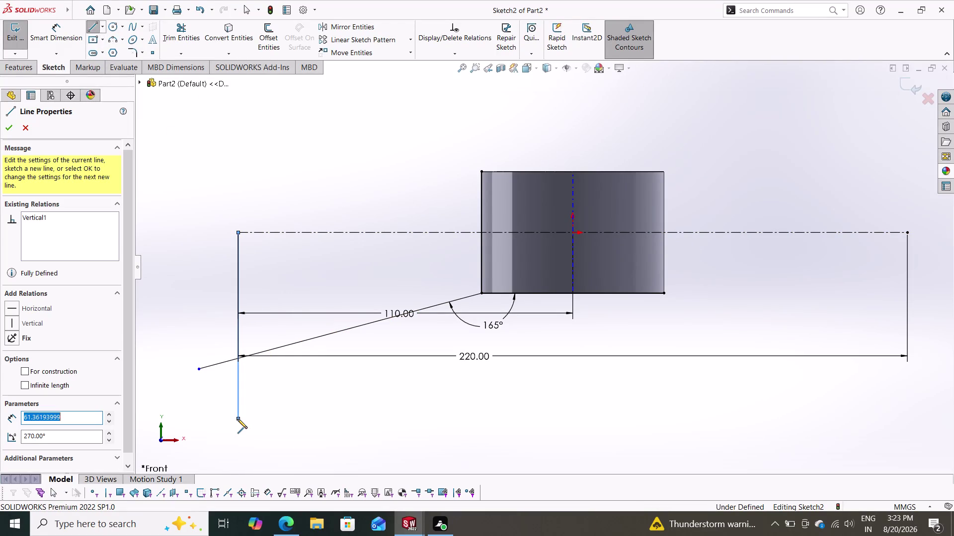
key(Escape)
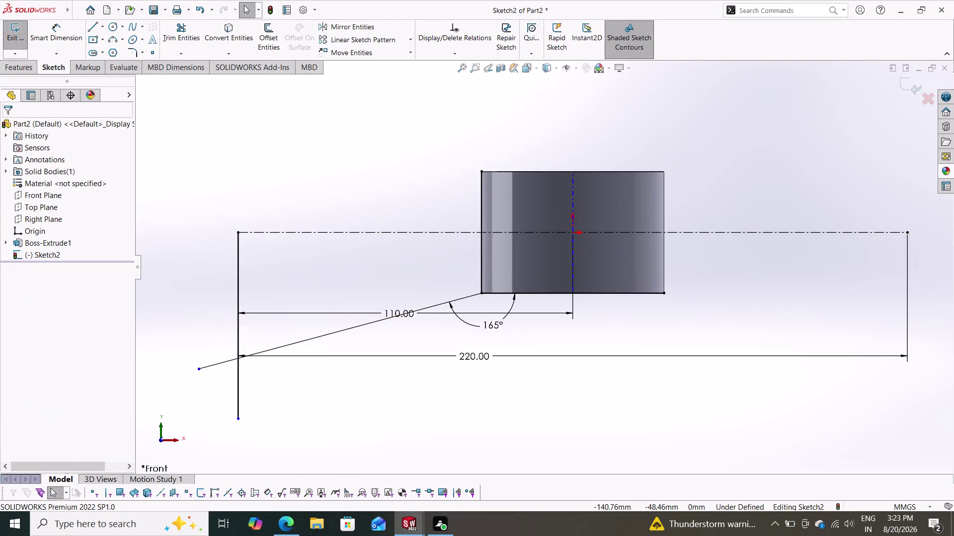
Power-trim the part of the vertical line below the slanted line.
click(185, 39)
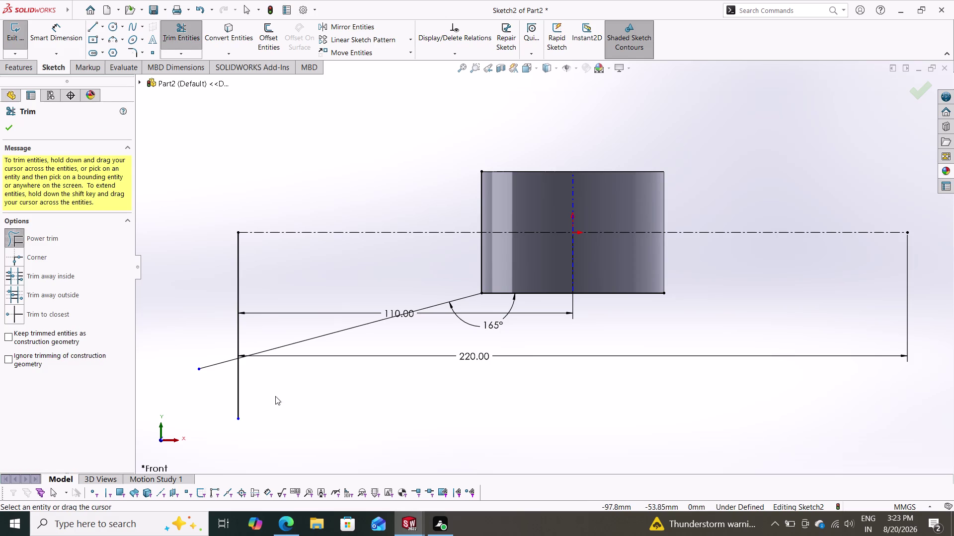
drag(275, 395, 228, 390)
key(Escape)
scroll(down, 3)
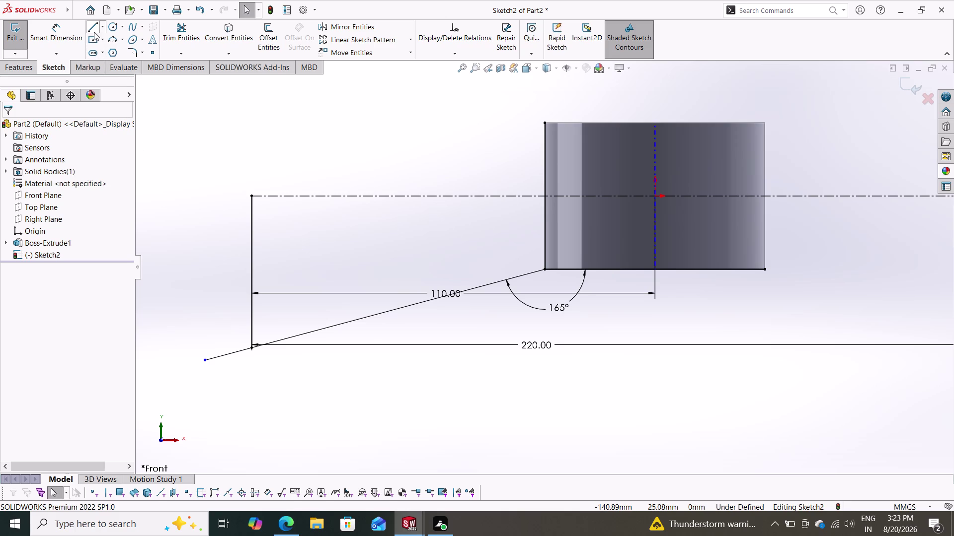
click(66, 31)
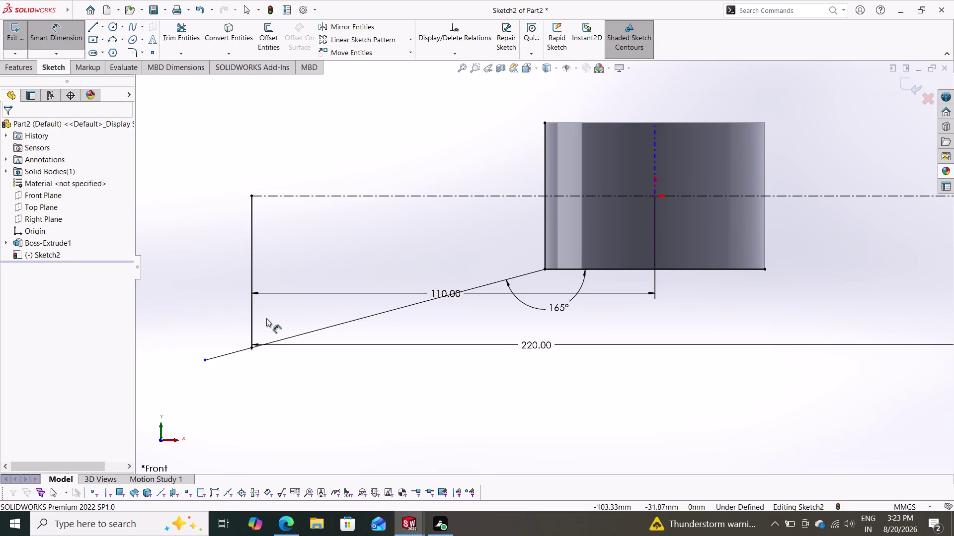
click(253, 319)
click(214, 315)
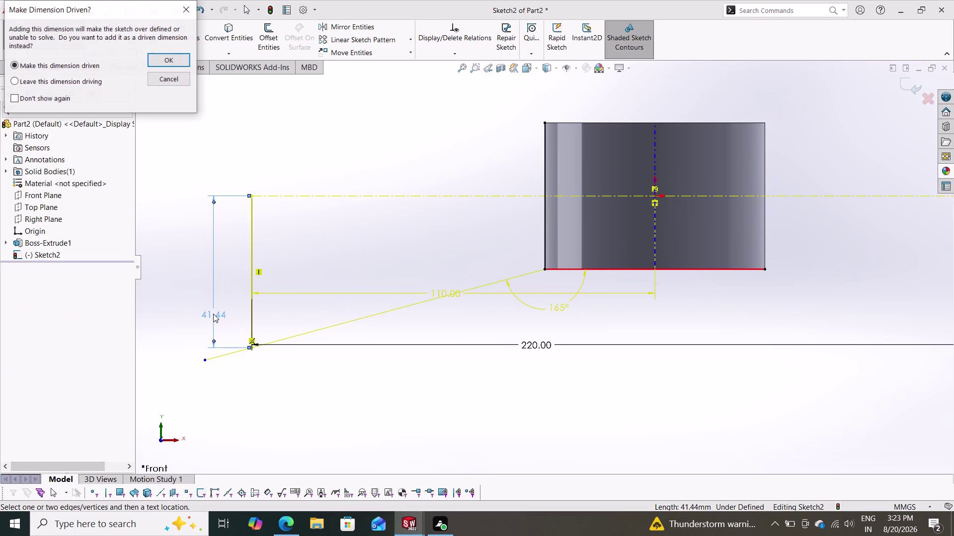
click(178, 77)
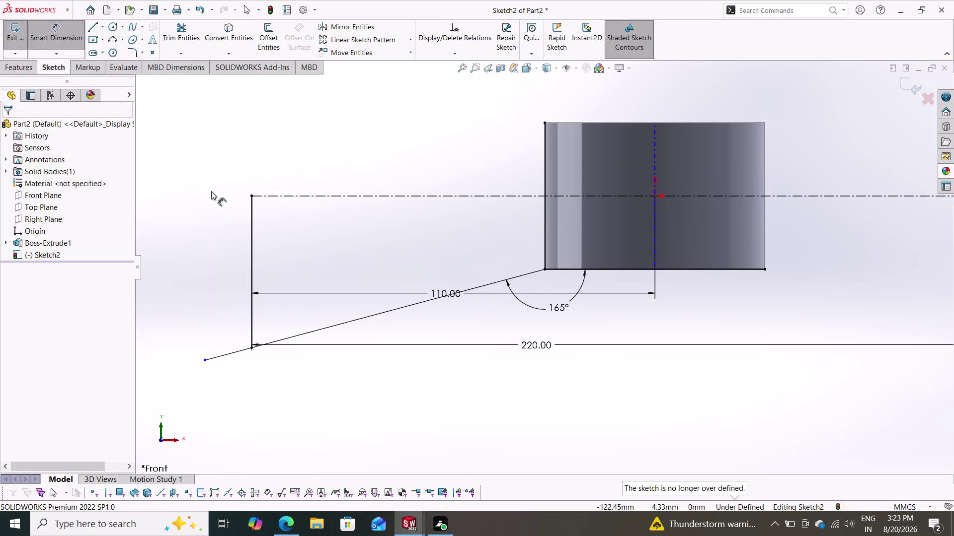
drag(253, 197, 261, 247)
key(Escape)
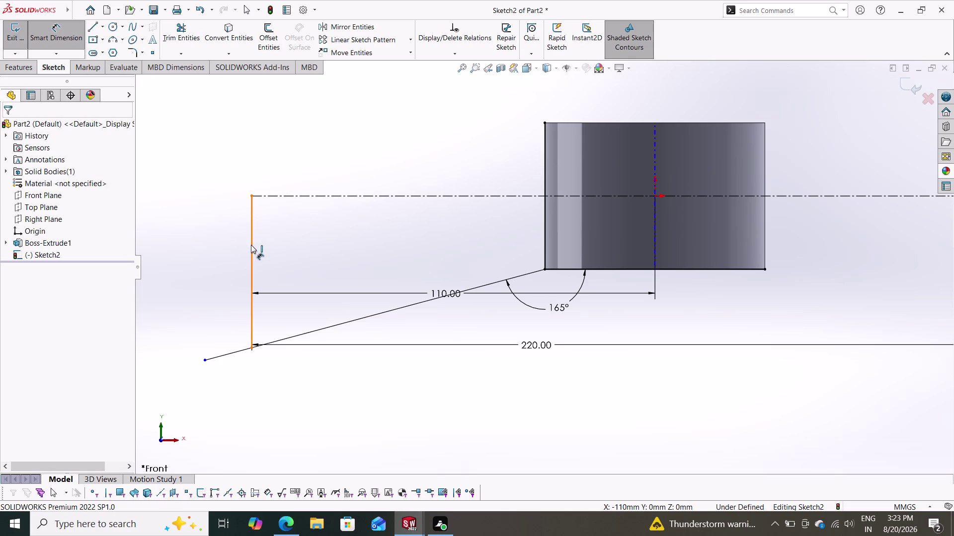
click(251, 245)
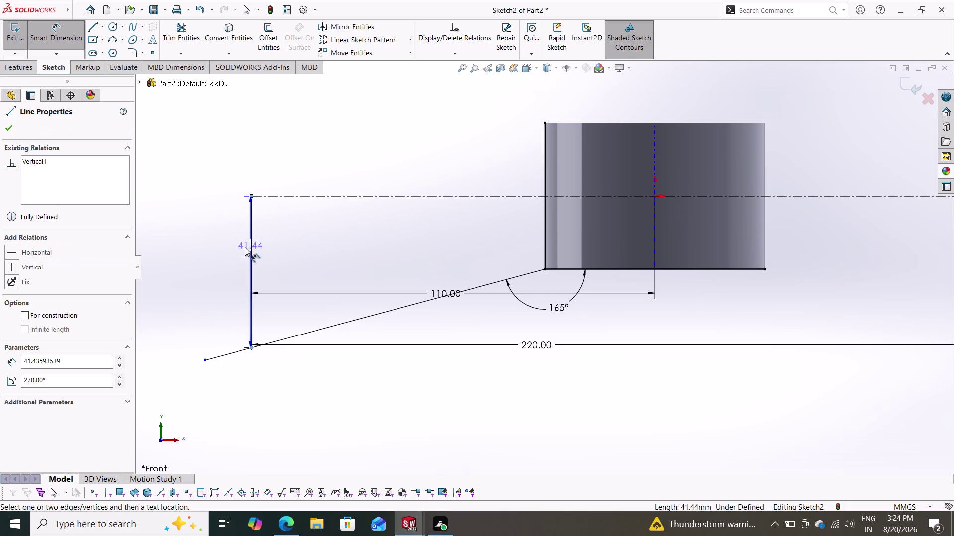
key(Escape)
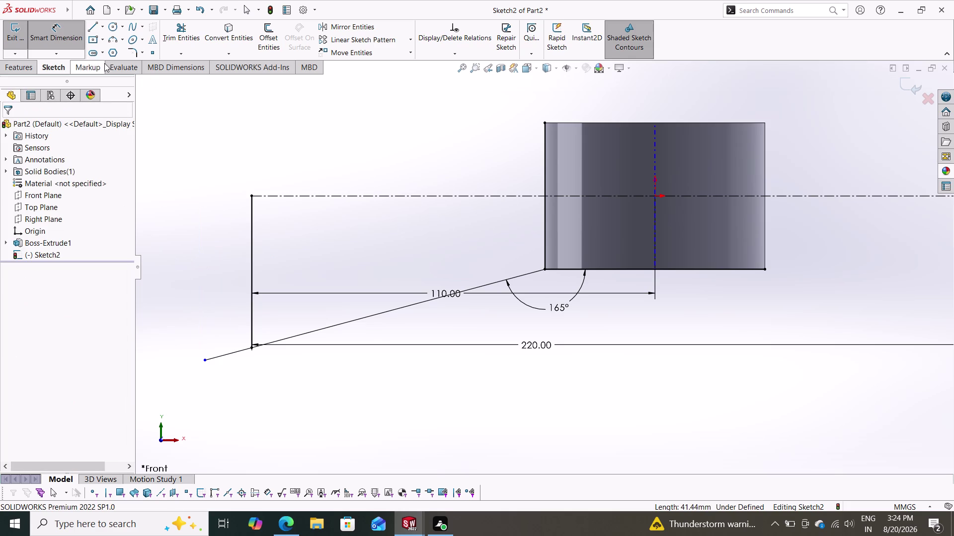
click(94, 27)
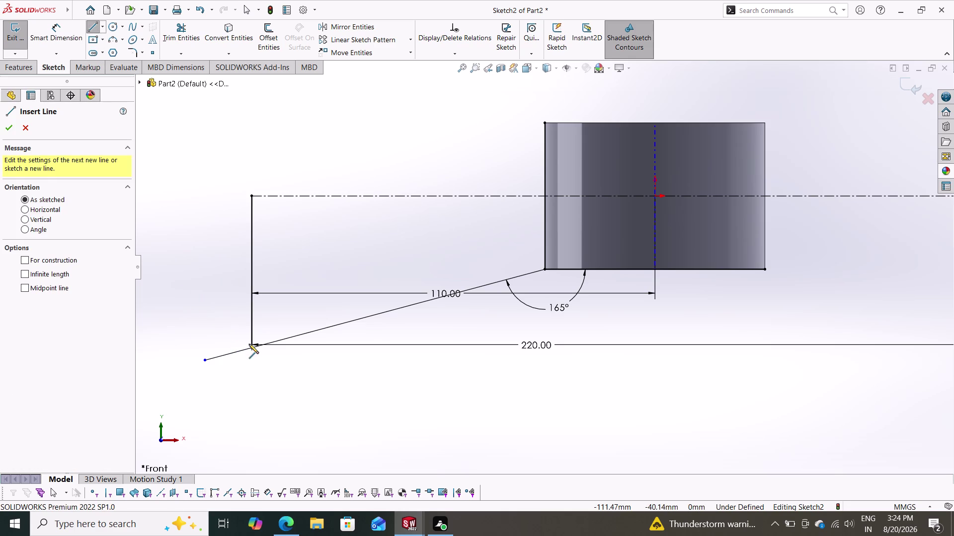
Sketch a short segment on the vertical line and delete a stray entity.
click(252, 348)
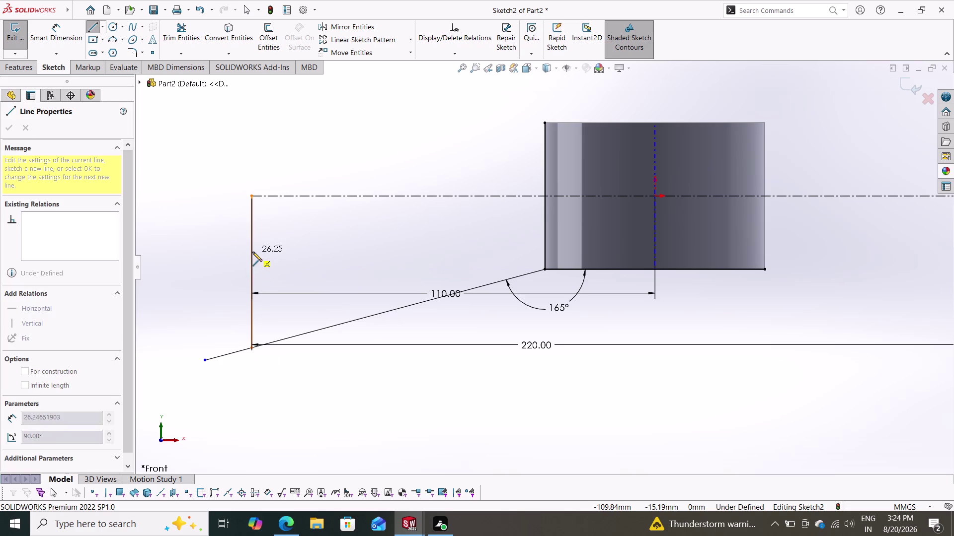
click(252, 254)
key(Escape)
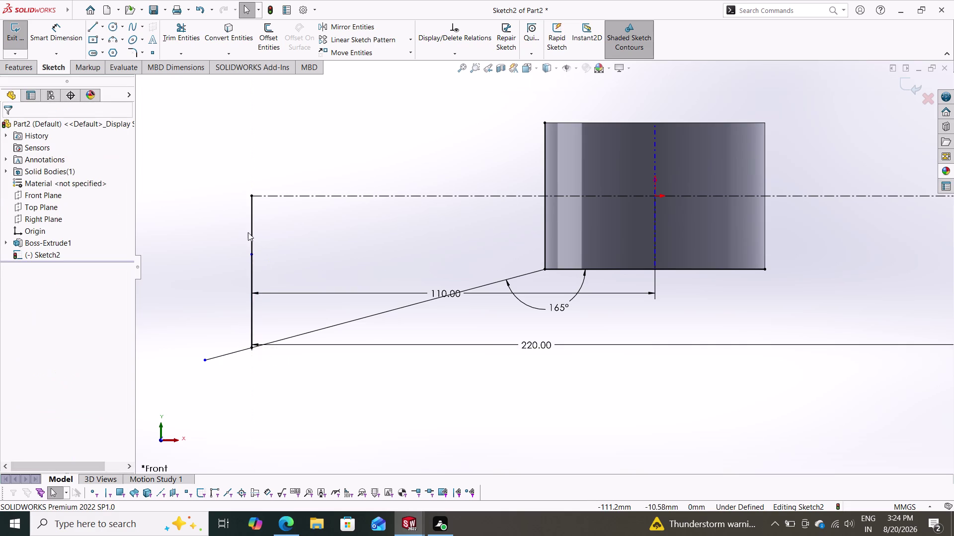
click(251, 228)
key(Delete)
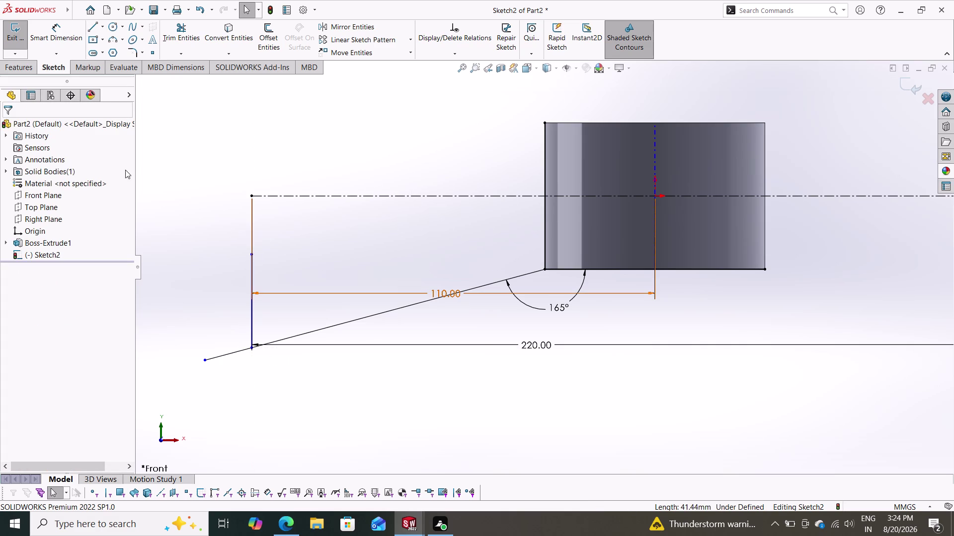
drag(67, 40, 67, 47)
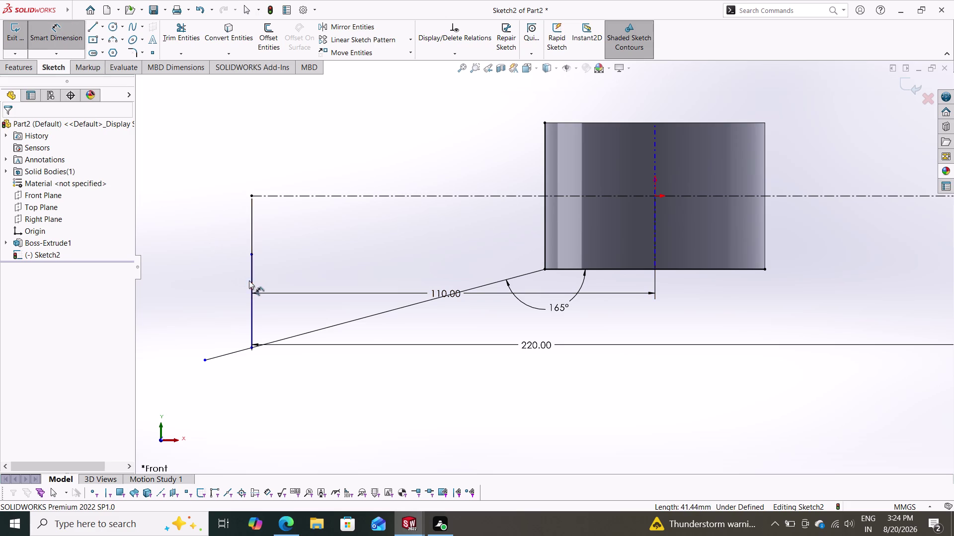
Dimension the new point 15 mm above the vertical line's lower end.
click(253, 283)
click(212, 295)
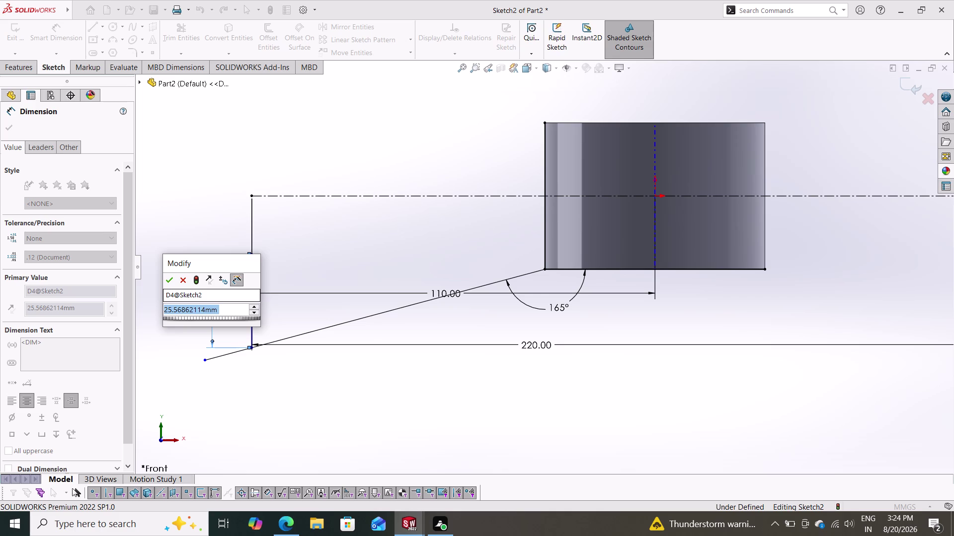
text(15)
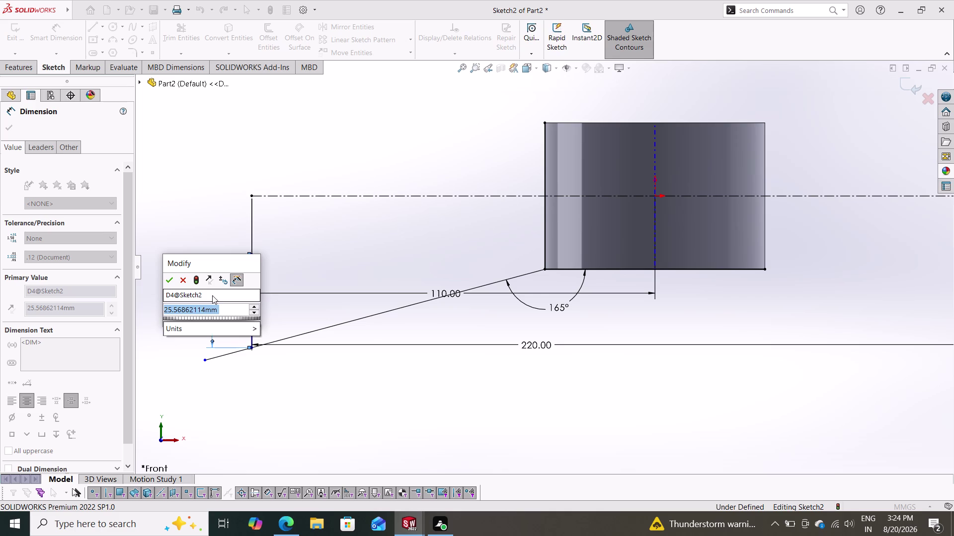
key(Return)
key(Escape)
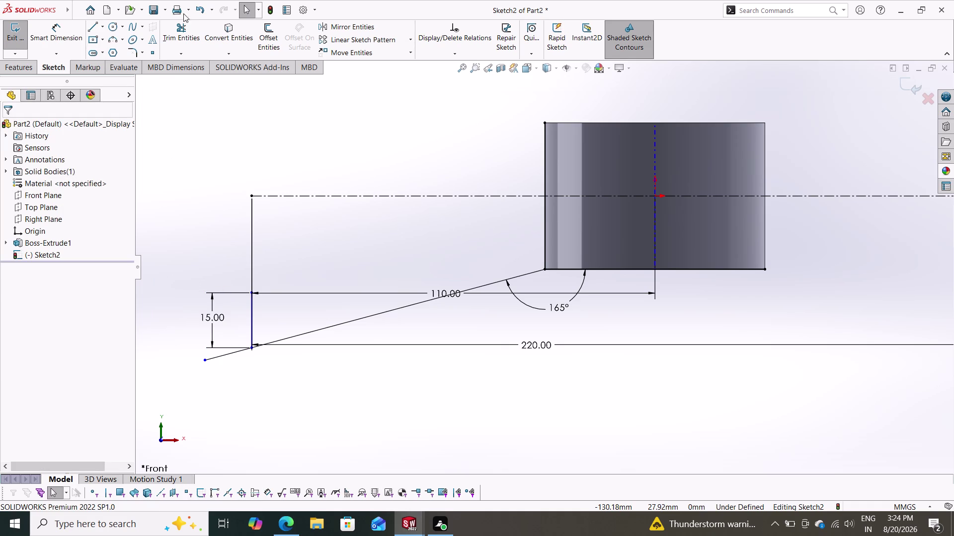
click(113, 29)
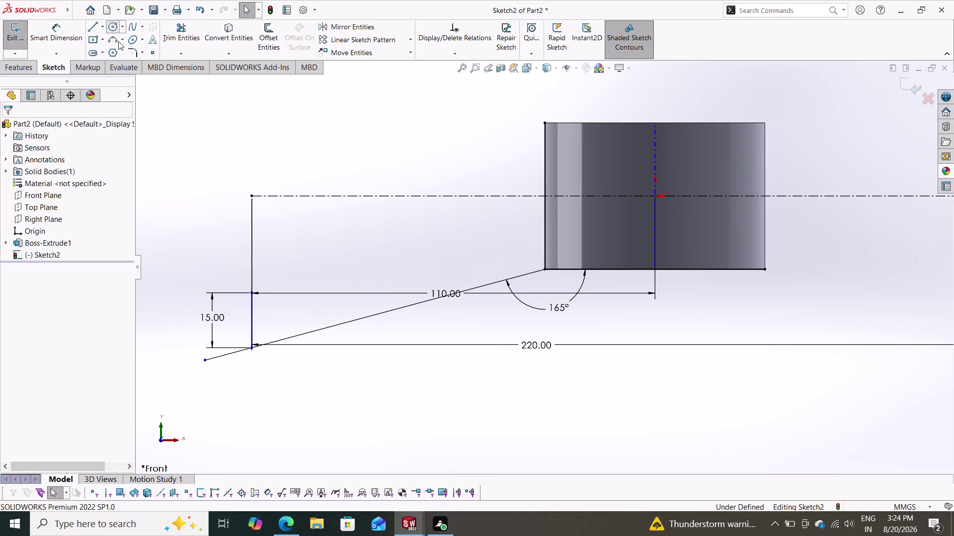
click(253, 295)
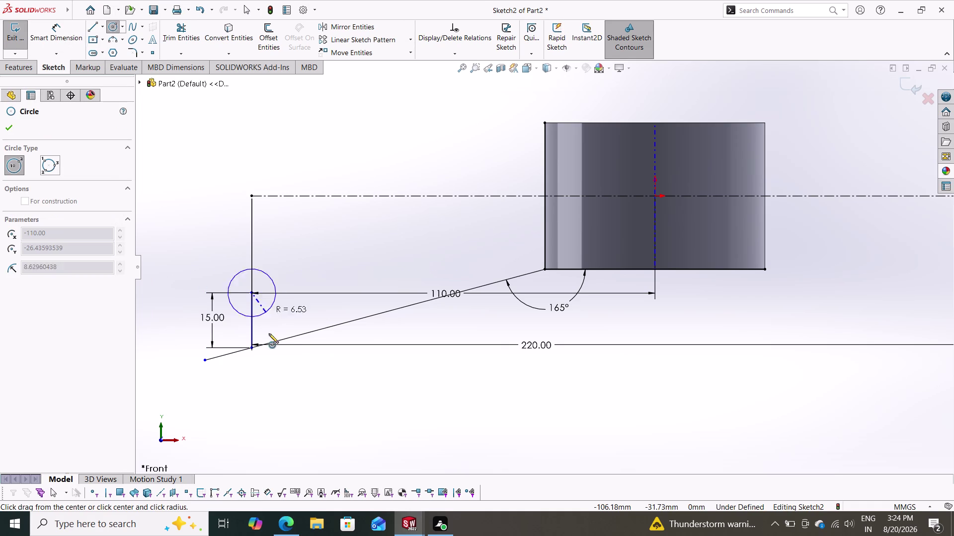
click(248, 372)
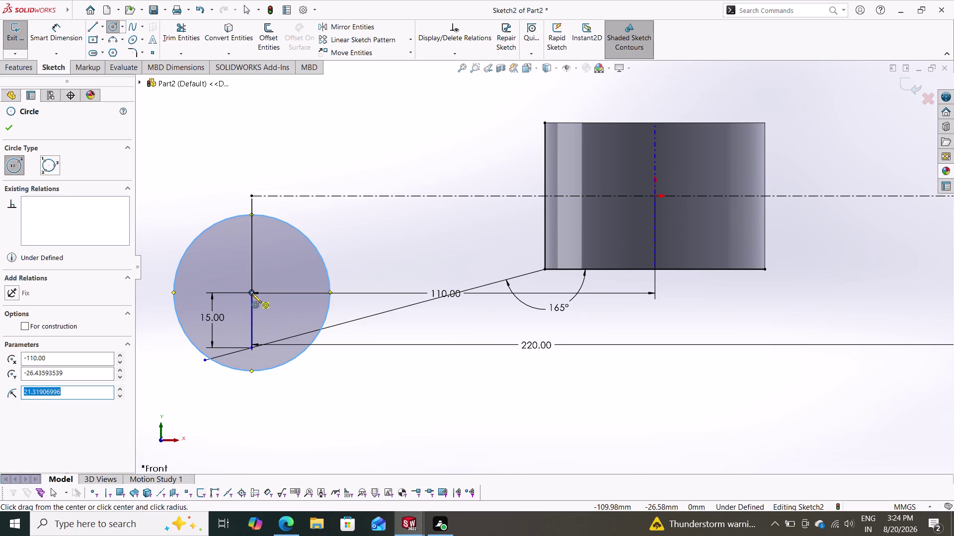
drag(252, 294, 253, 300)
click(271, 397)
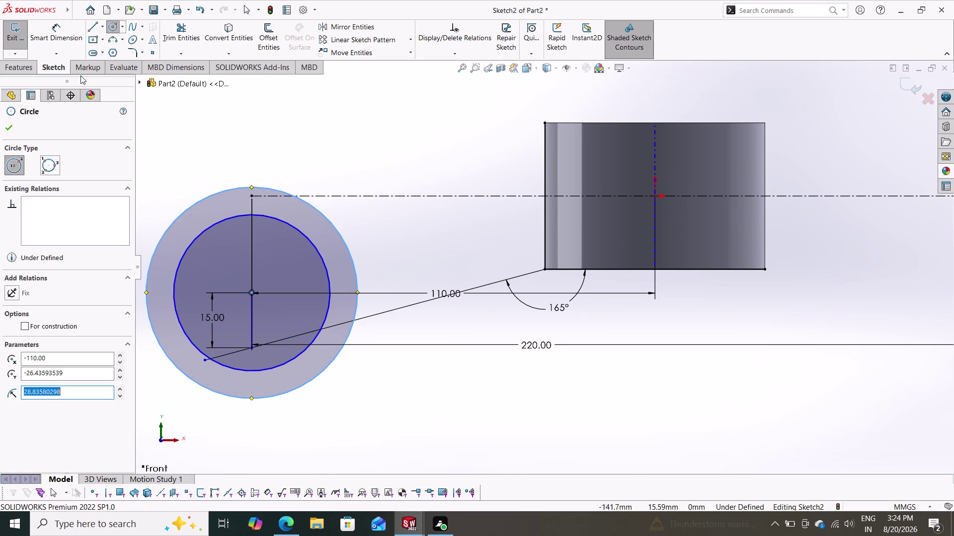
click(53, 24)
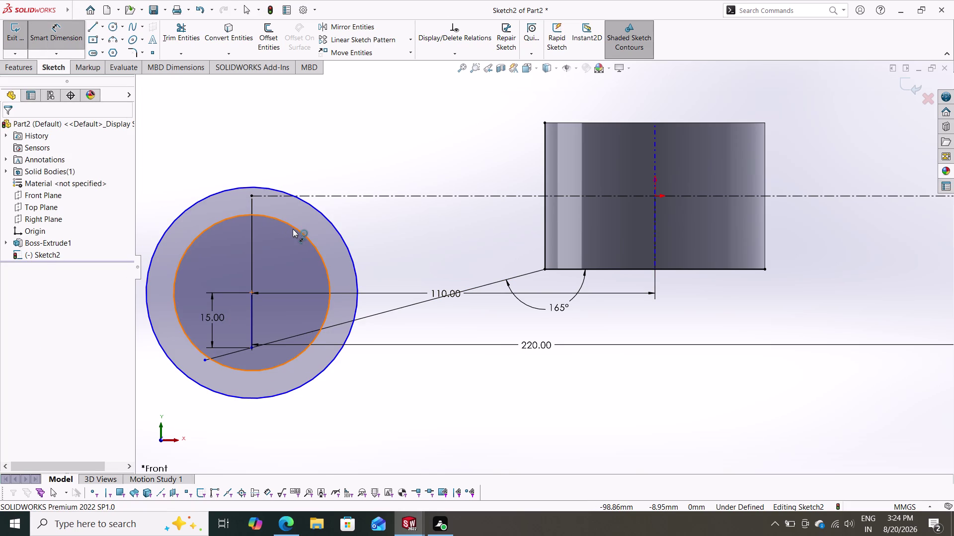
click(292, 229)
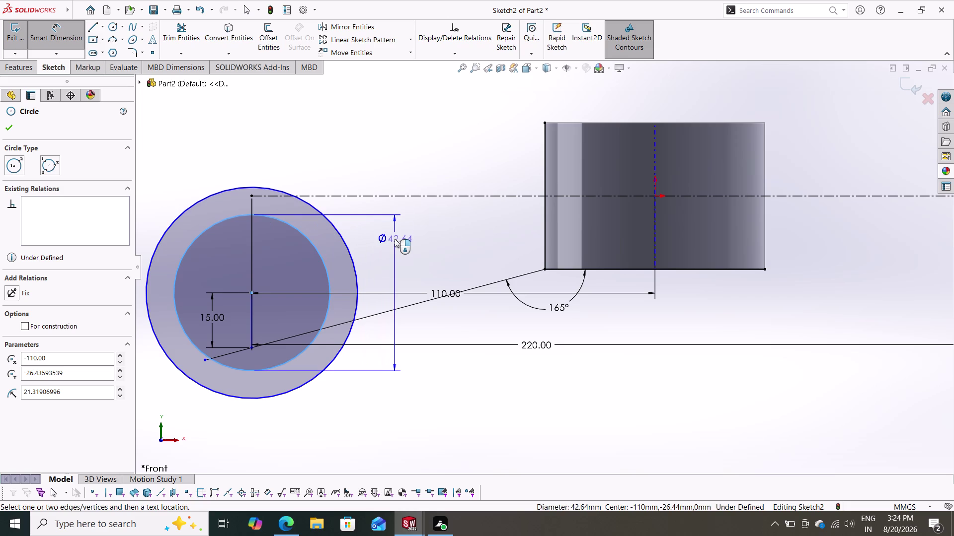
click(394, 266)
text(2)
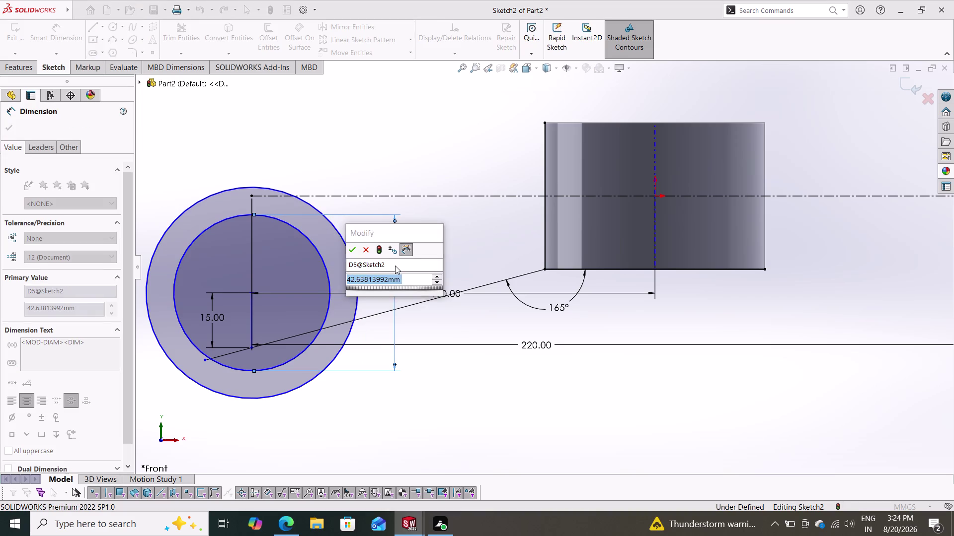
text(0)
key(Return)
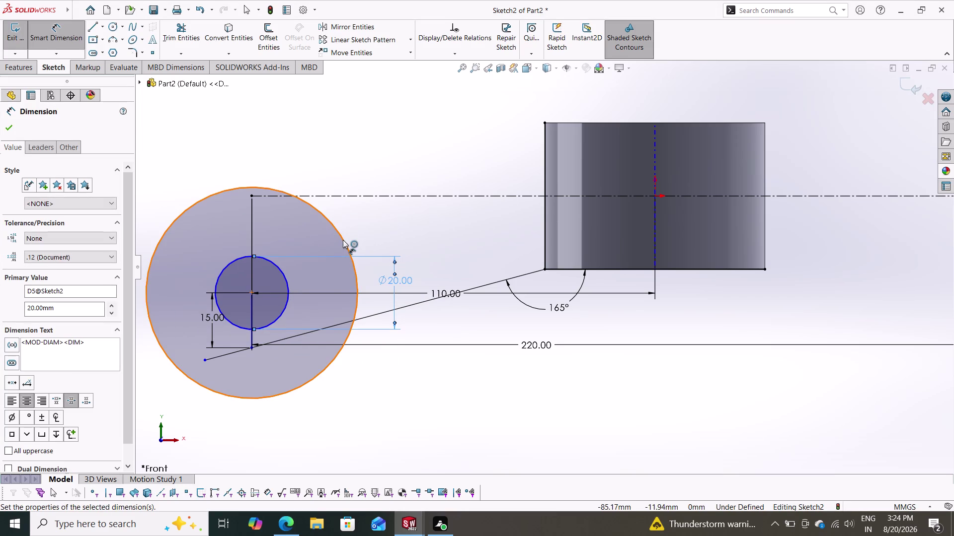
click(343, 240)
click(420, 303)
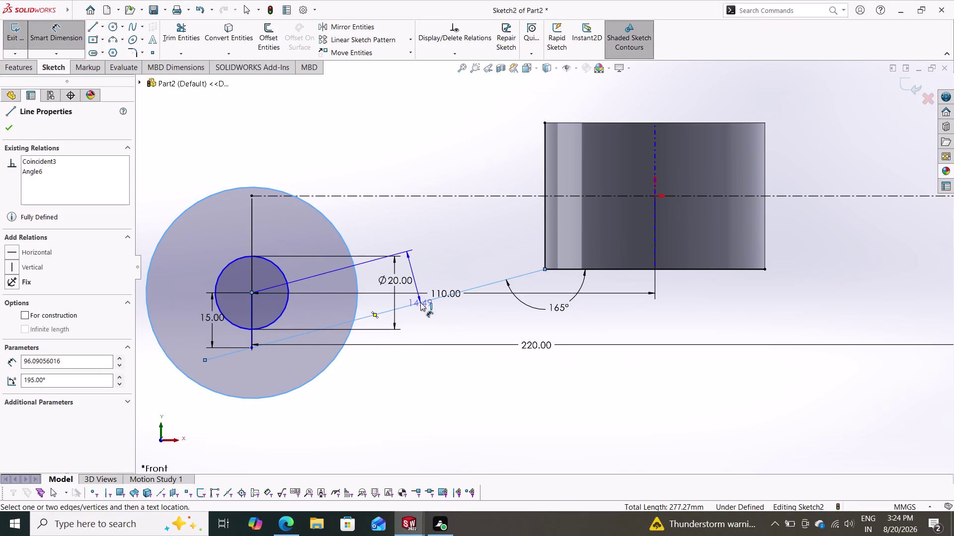
key(Escape)
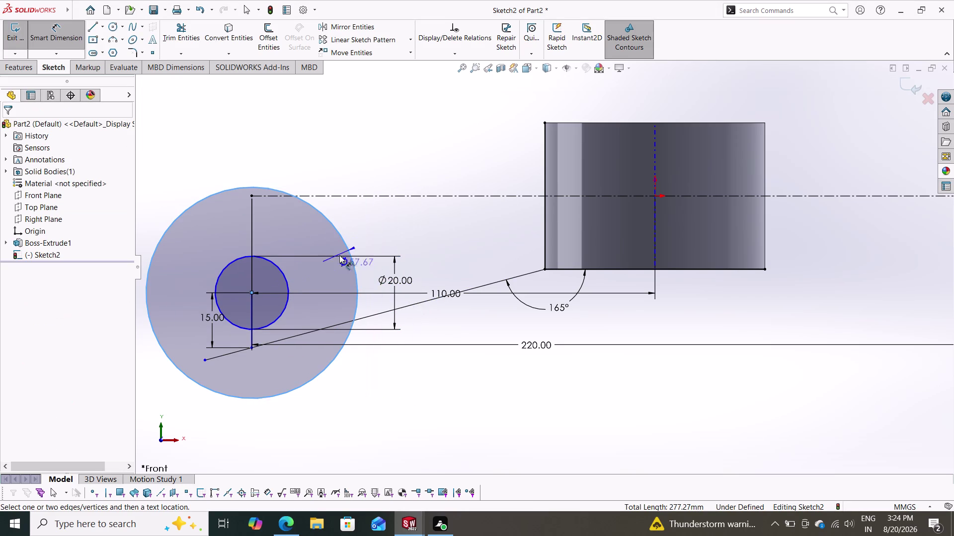
click(469, 322)
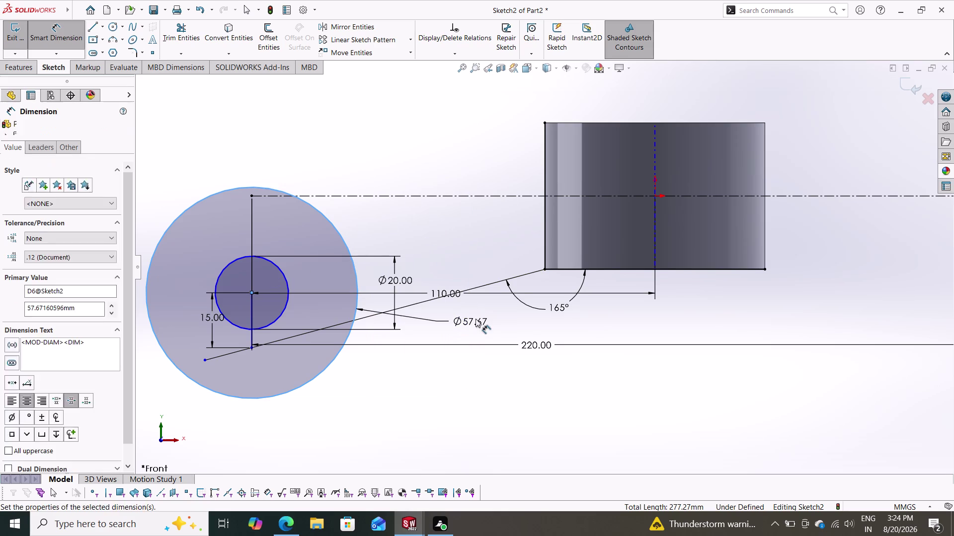
text(30)
key(Return)
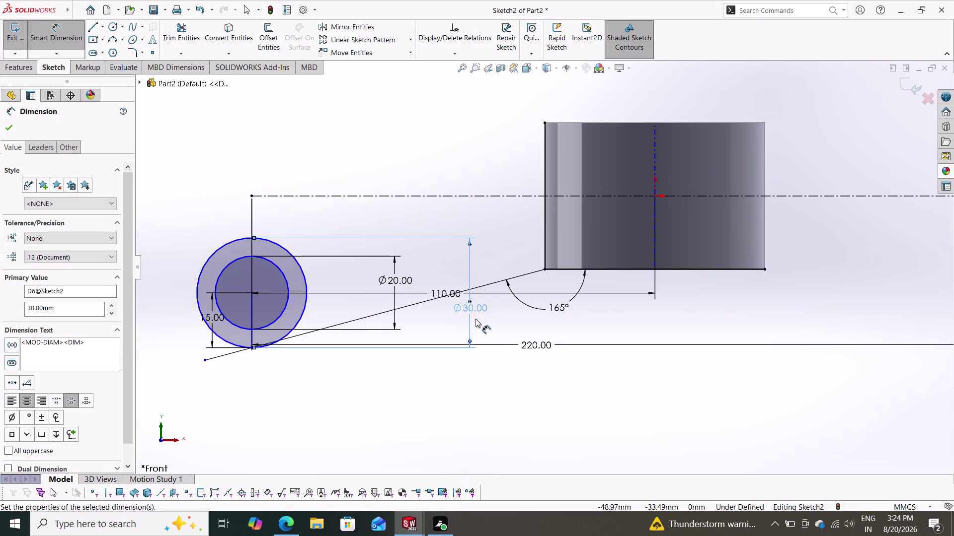
key(Escape)
key(Escape)
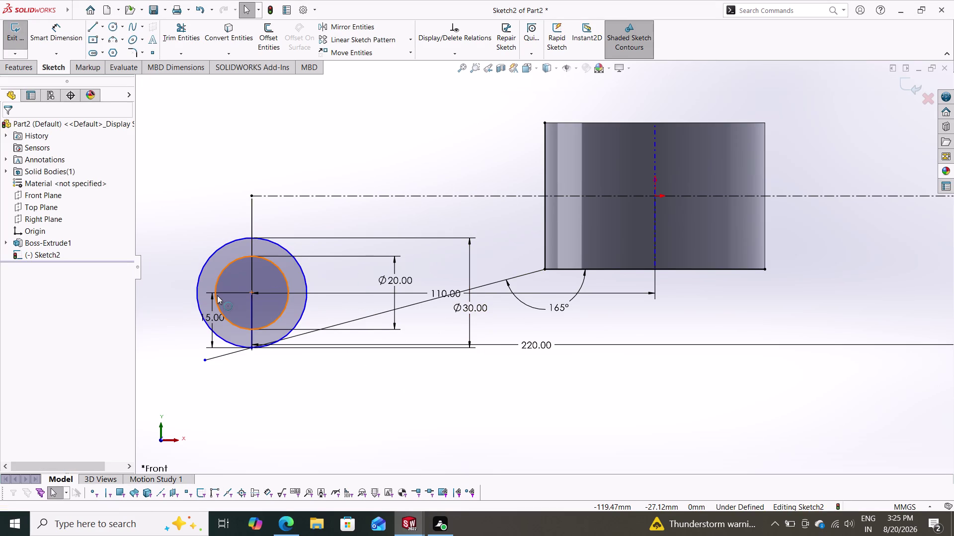
scroll(down, 3)
scroll(down, 3)
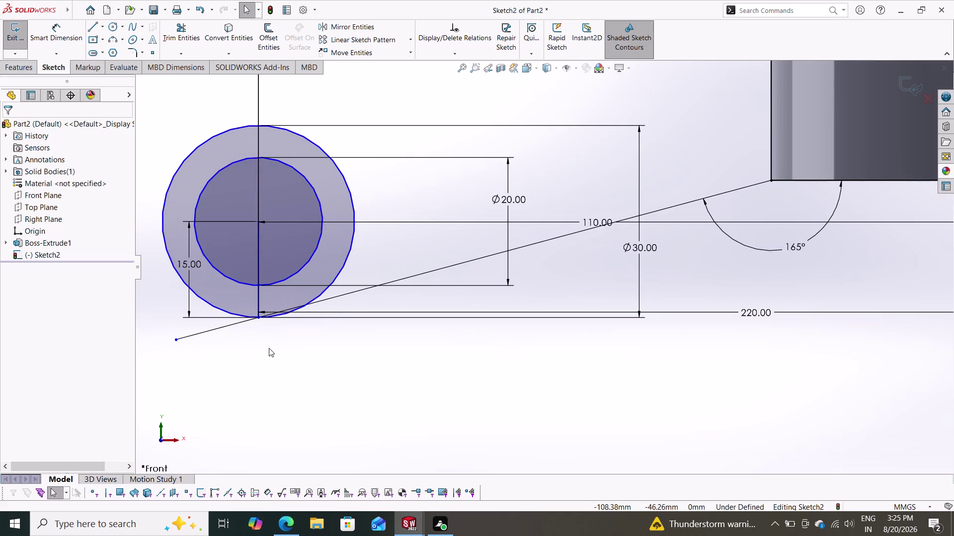
scroll(down, 3)
scroll(down, 3)
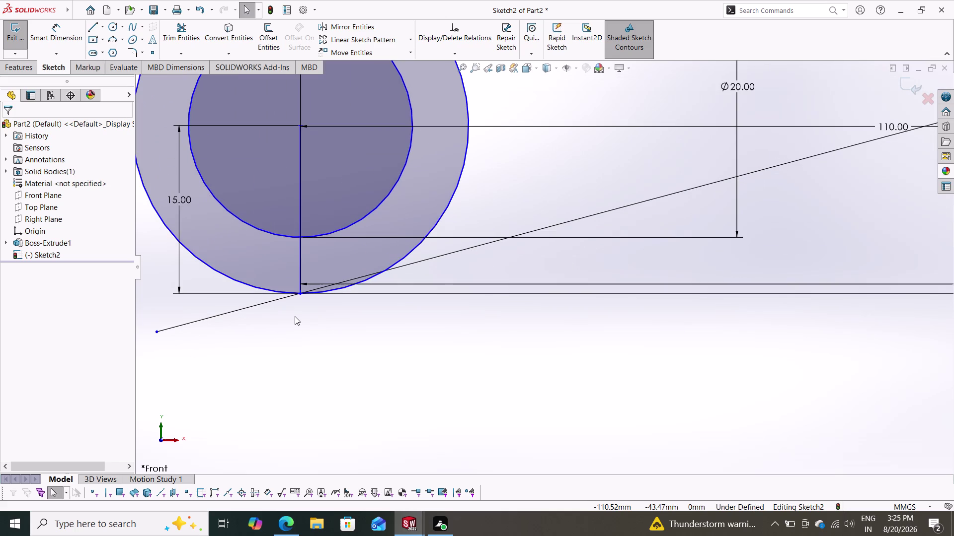
scroll(up, 3)
scroll(up, 3)
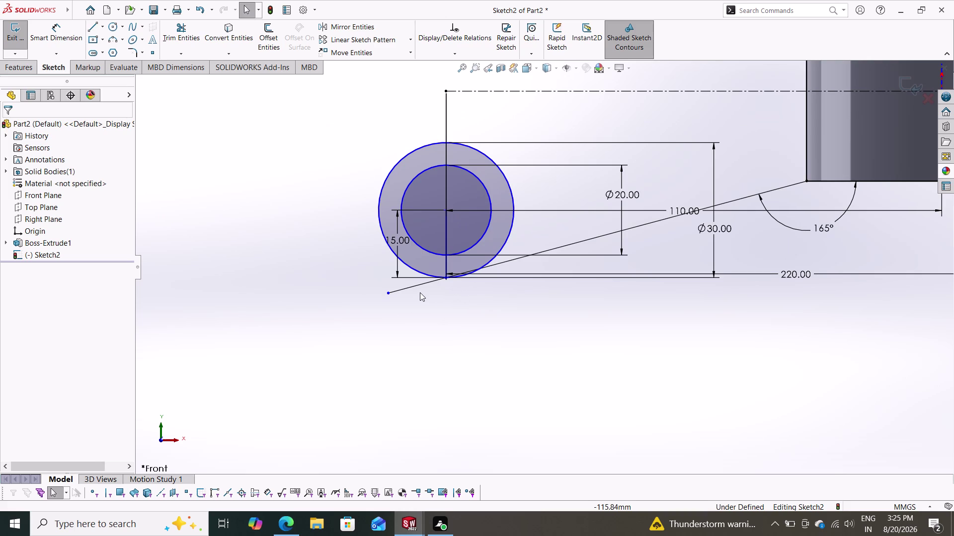
key(Escape)
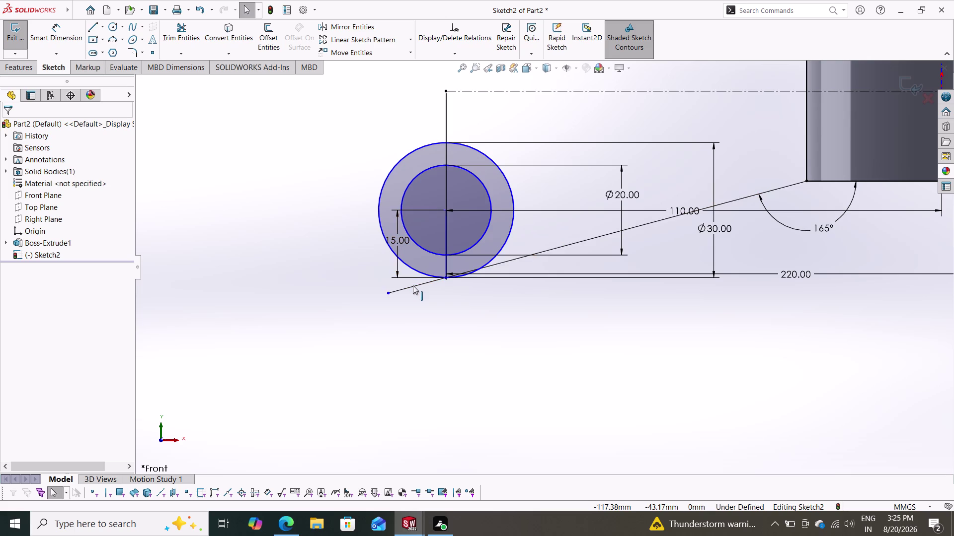
click(413, 285)
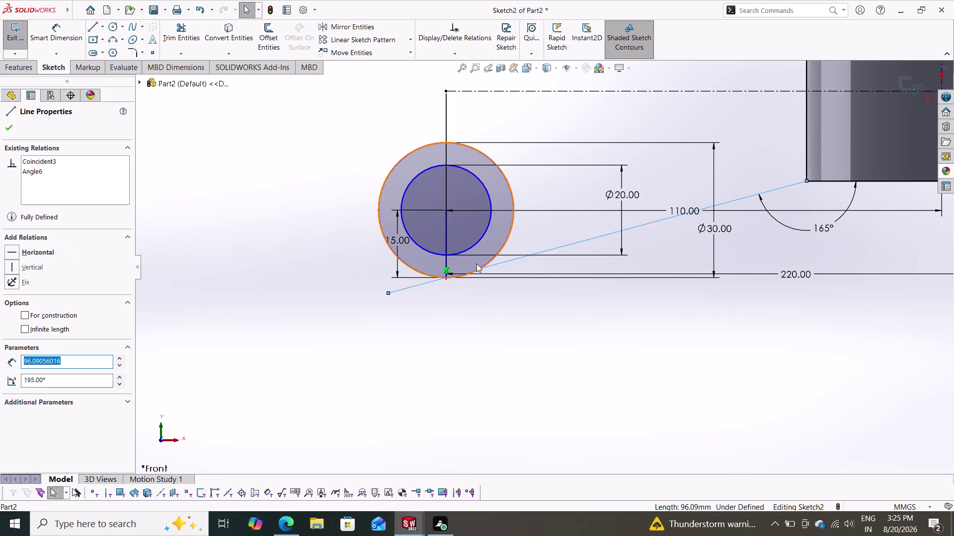
click(486, 263)
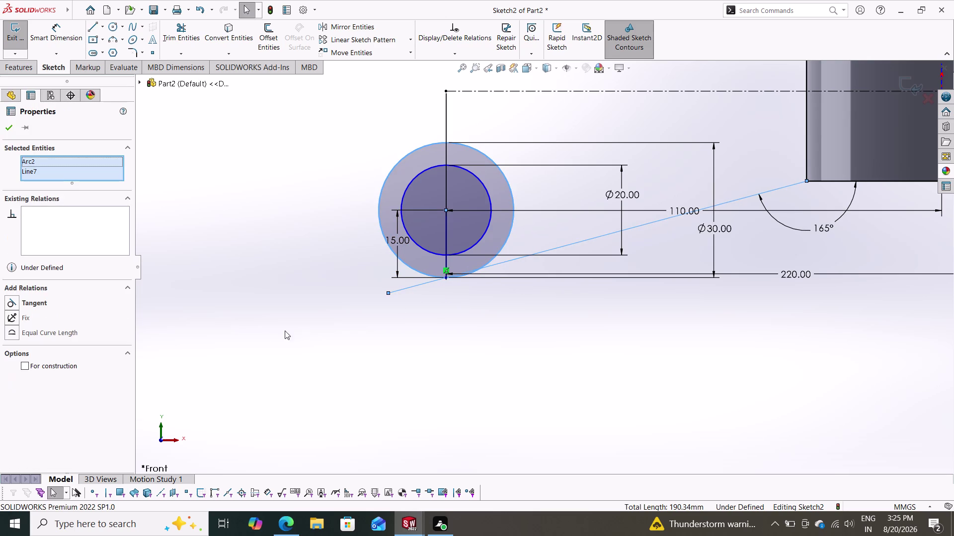
click(37, 306)
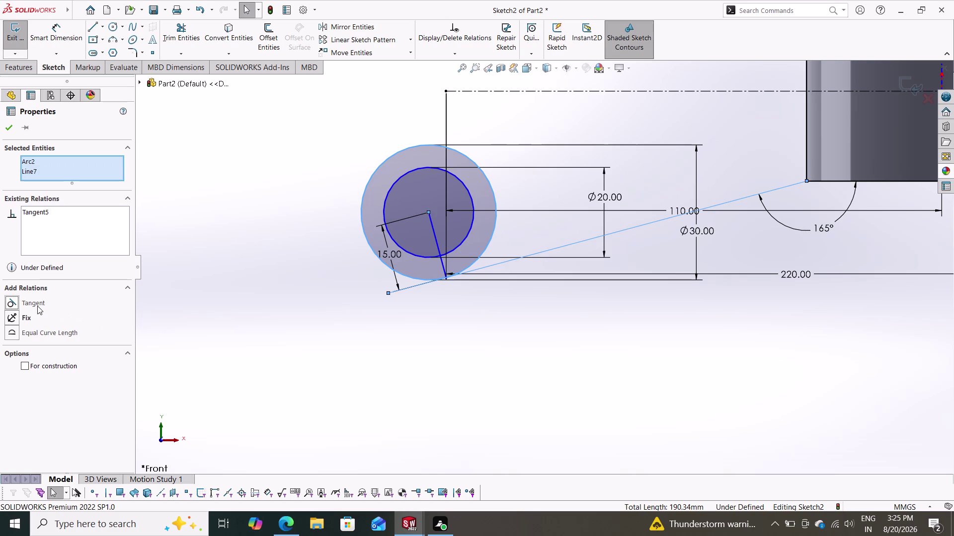
key(Escape)
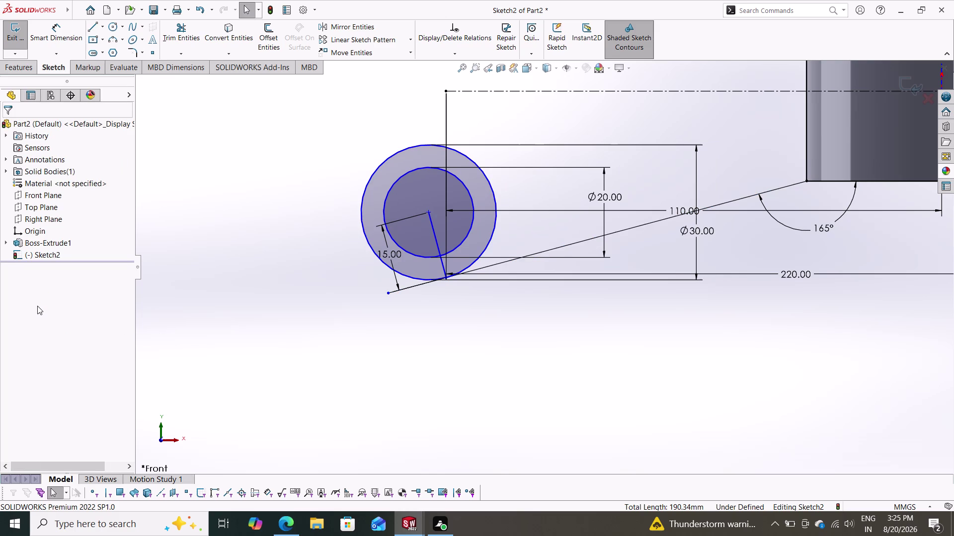
key(ctrl+z)
key(Escape)
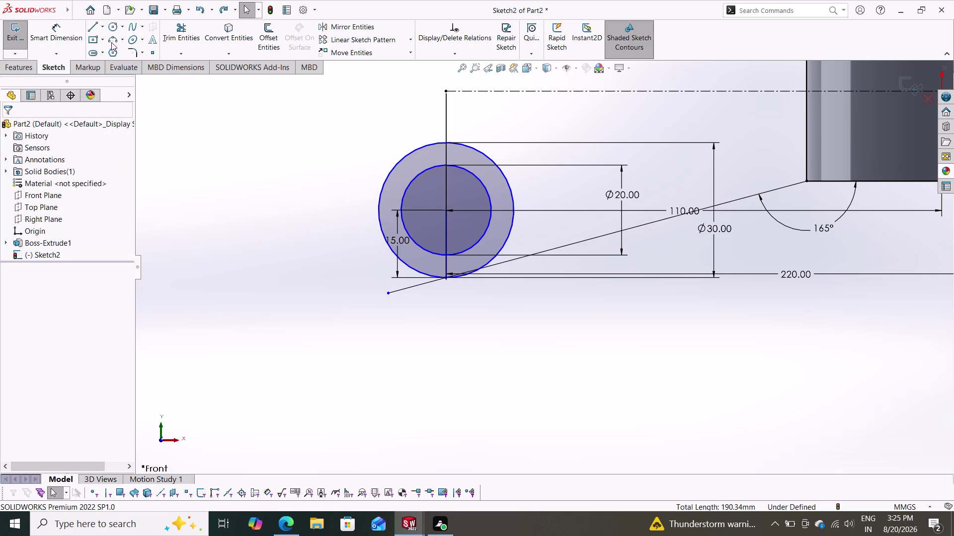
click(379, 219)
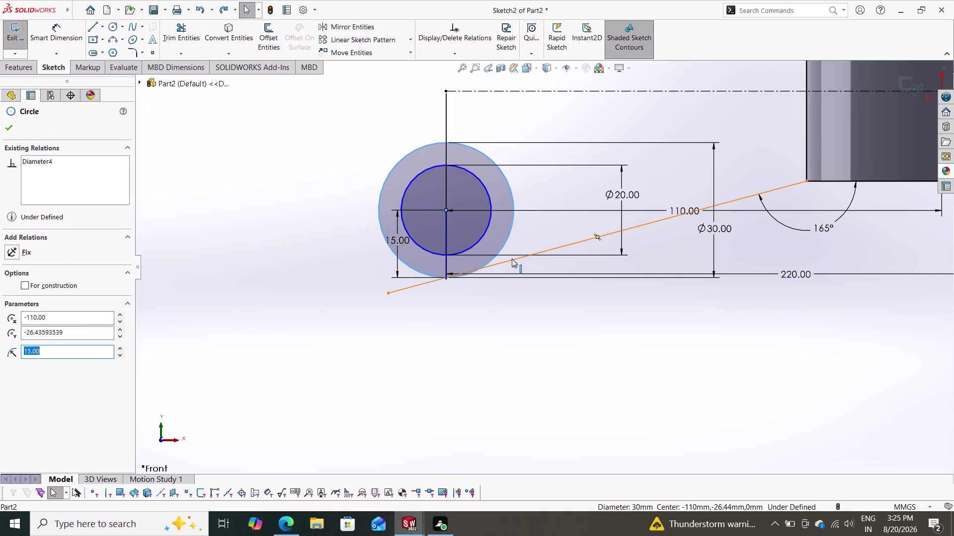
click(512, 259)
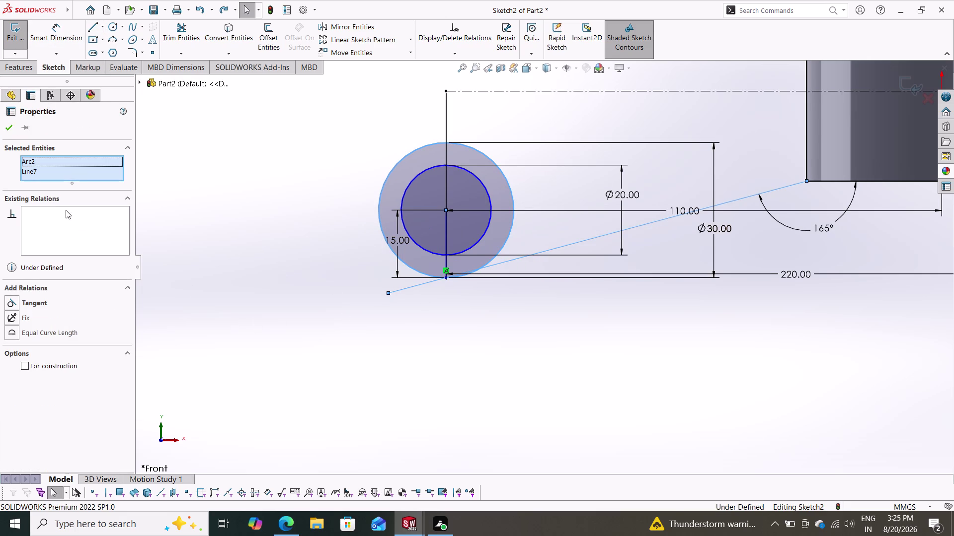
click(14, 303)
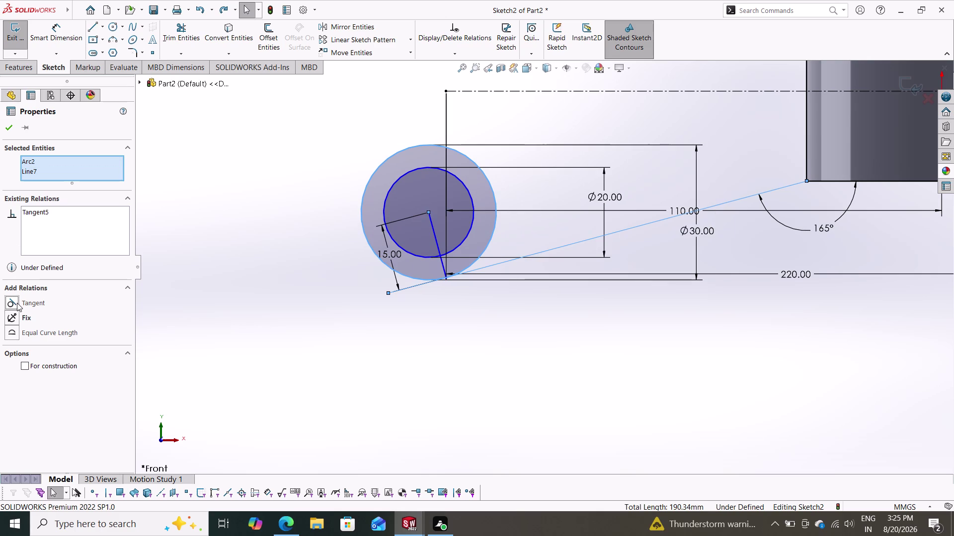
key(Escape)
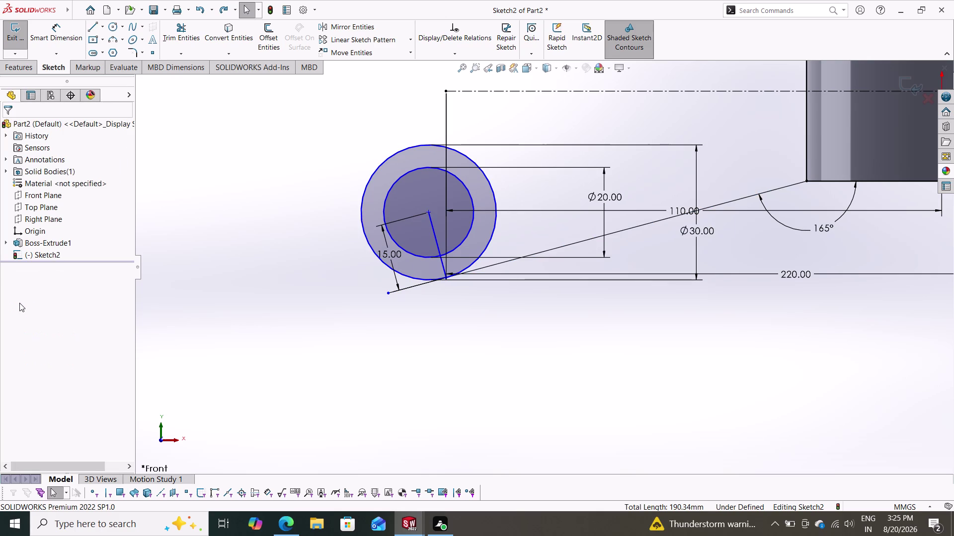
key(ctrl+z)
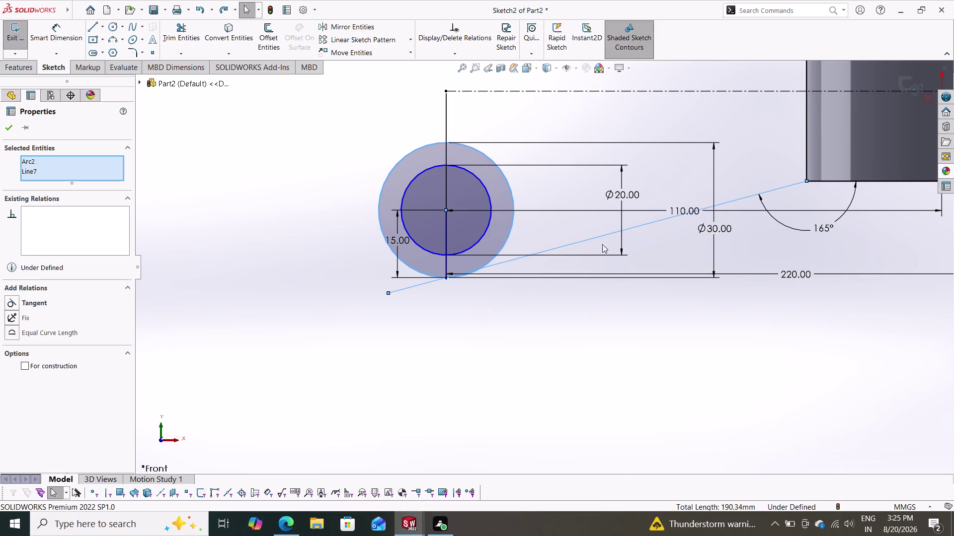
scroll(up, 3)
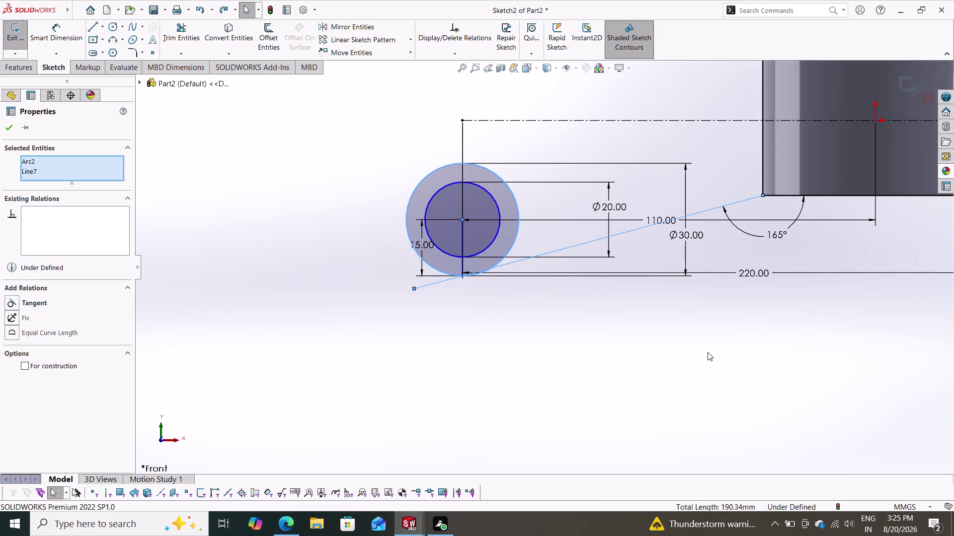
click(758, 273)
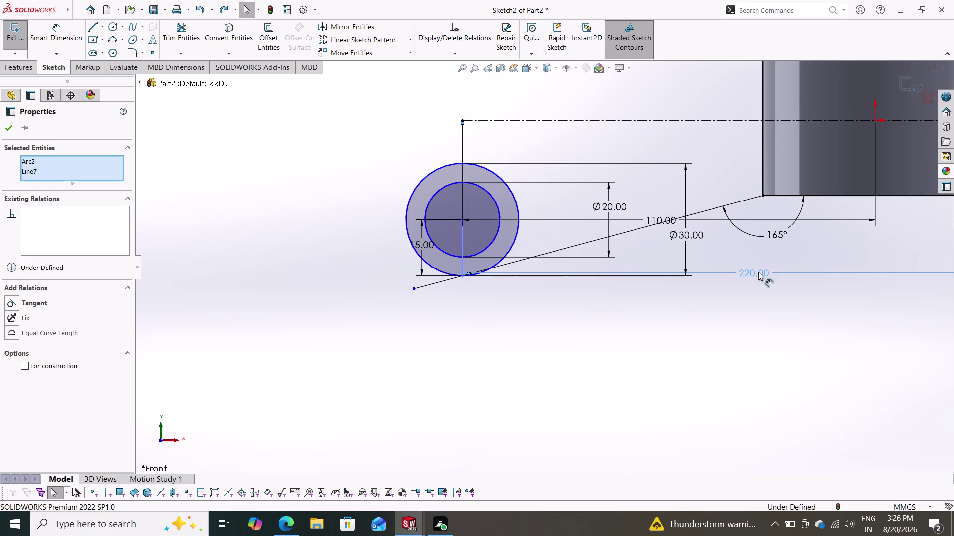
Delete the old 220 and 110 dimensions from the sketch.
key(Delete)
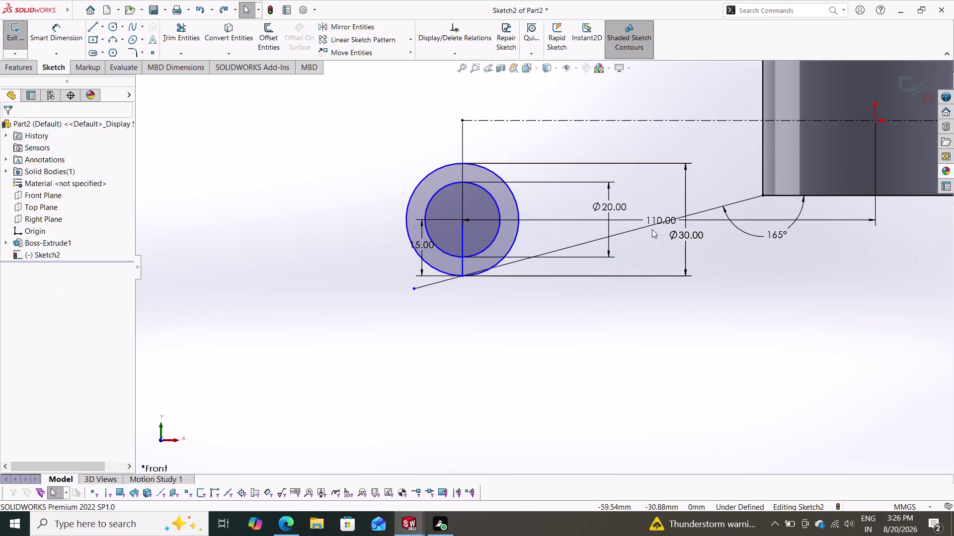
click(657, 216)
key(Delete)
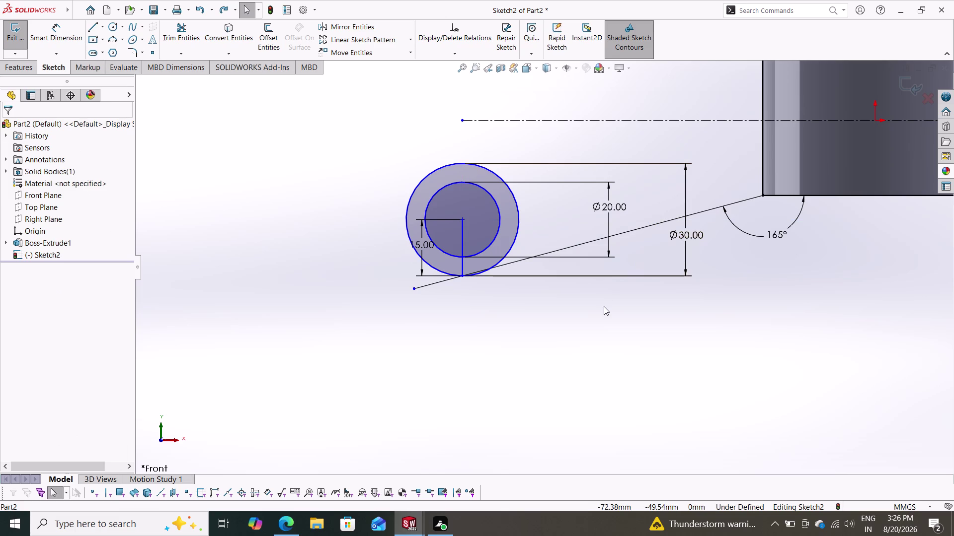
Add a 110 mm horizontal dimension from the ring centre to the origin.
click(59, 32)
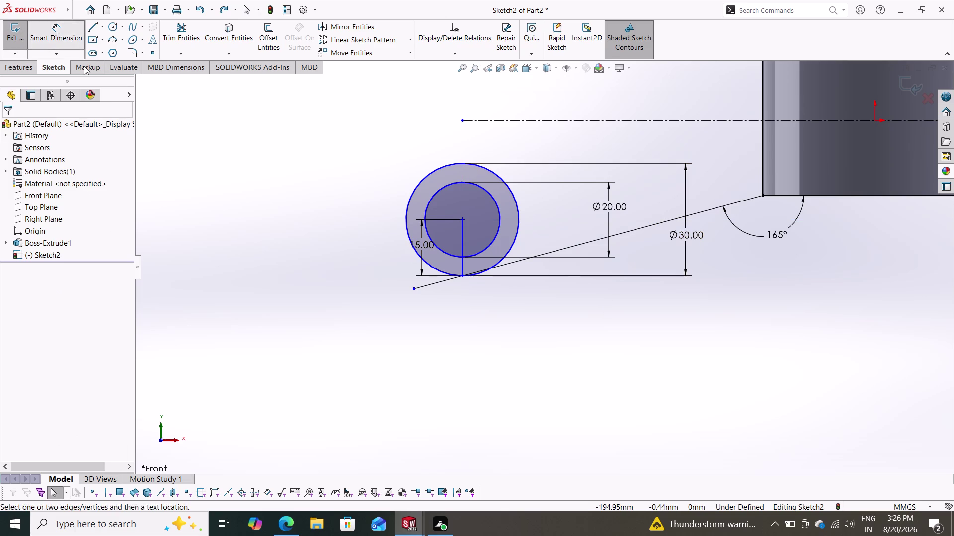
click(464, 219)
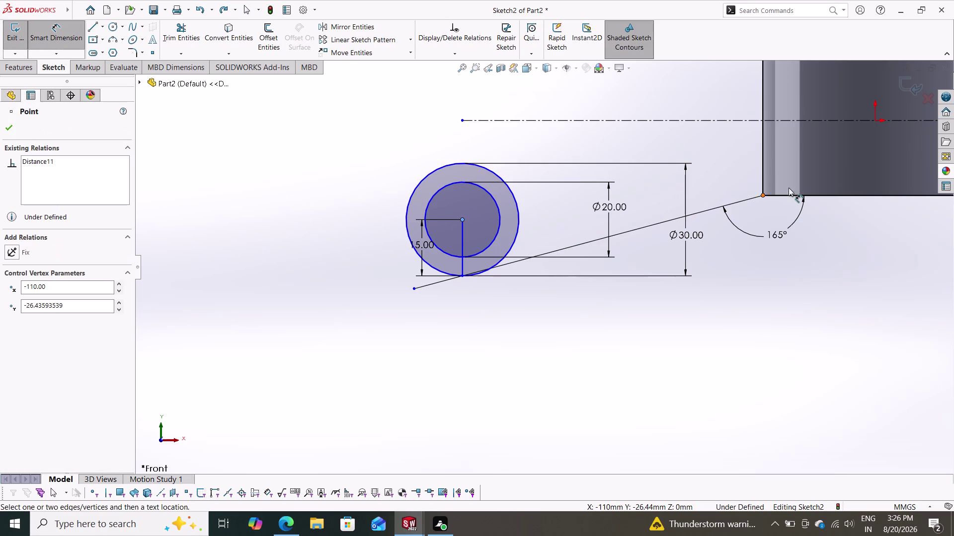
drag(875, 120, 866, 121)
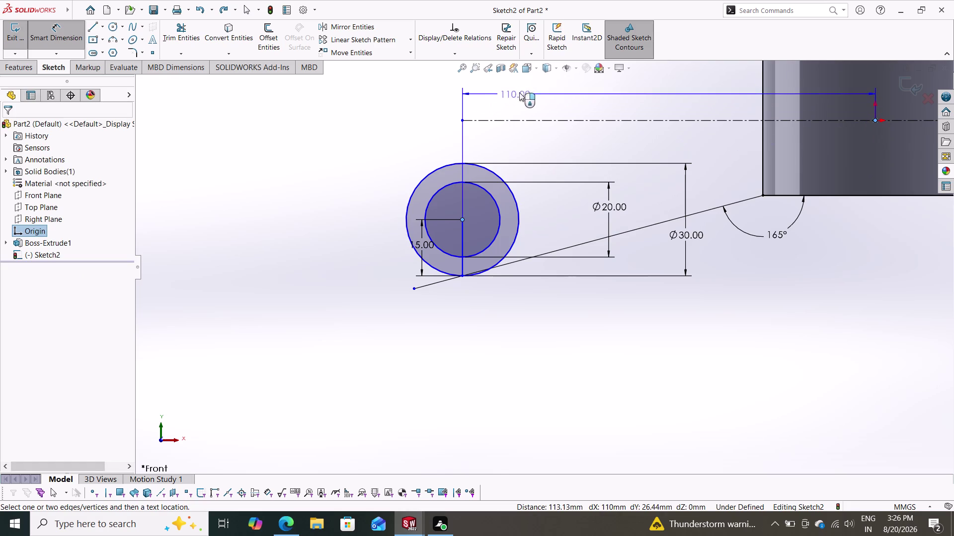
click(582, 92)
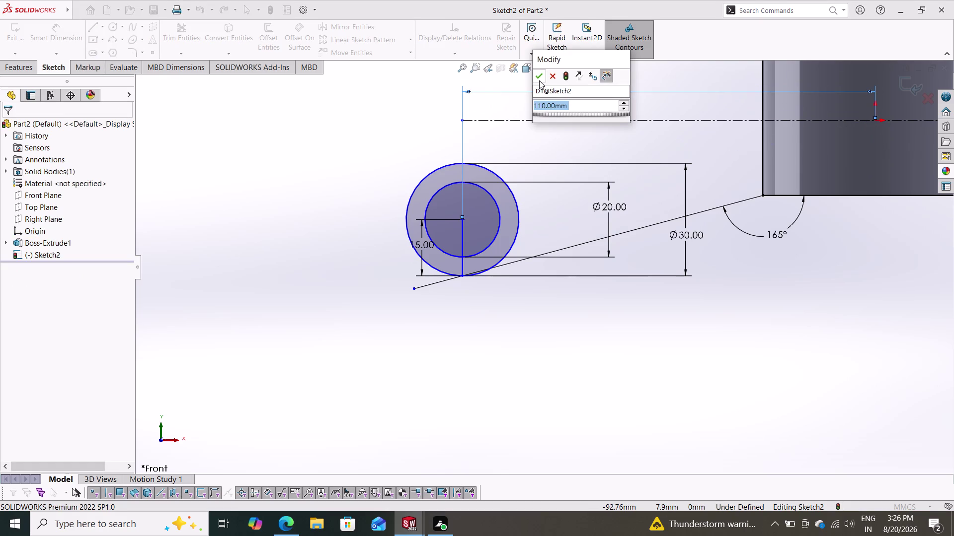
click(538, 81)
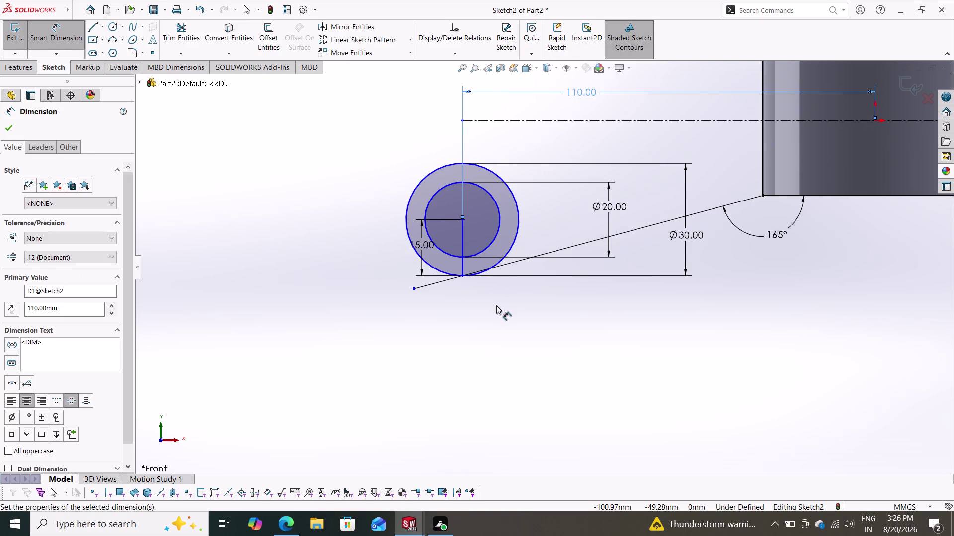
key(Escape)
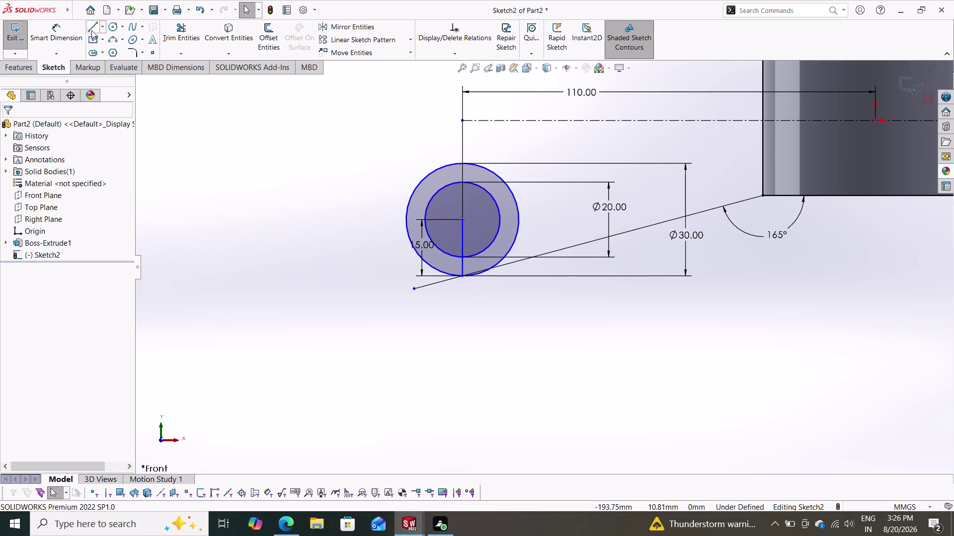
Trim the sloping line's tail beyond the ring.
click(171, 33)
drag(350, 291, 408, 285)
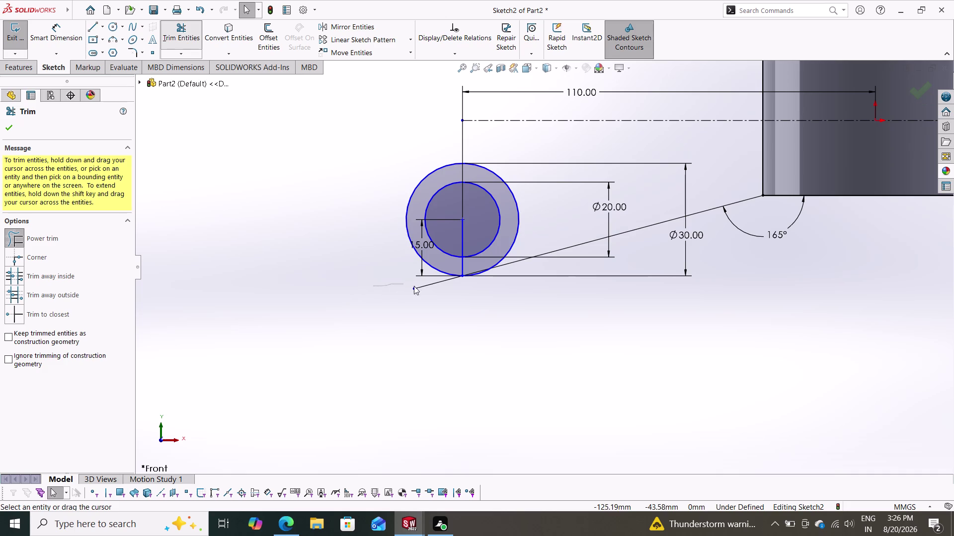
drag(408, 285, 442, 295)
key(Escape)
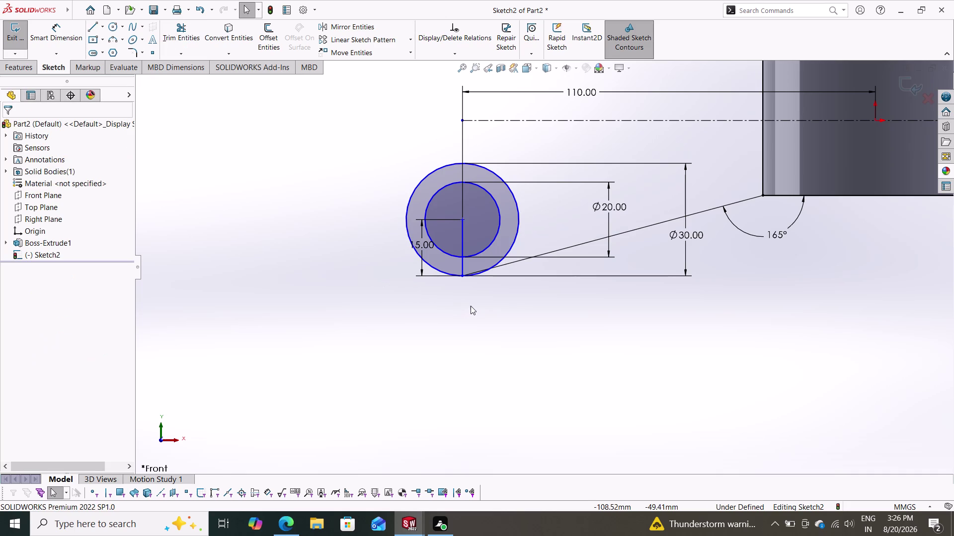
Make the slanted line tangent to the 30 mm outer circle.
click(576, 243)
click(517, 224)
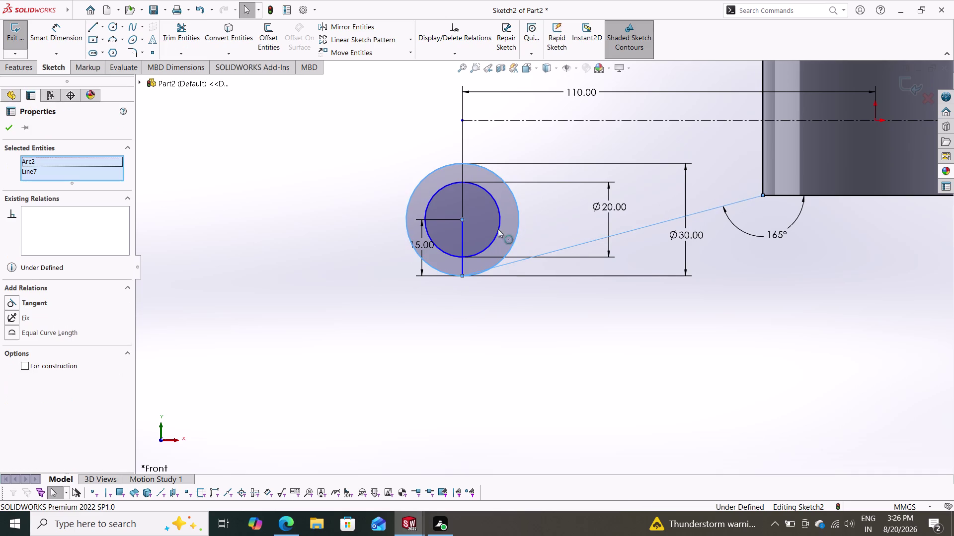
click(36, 303)
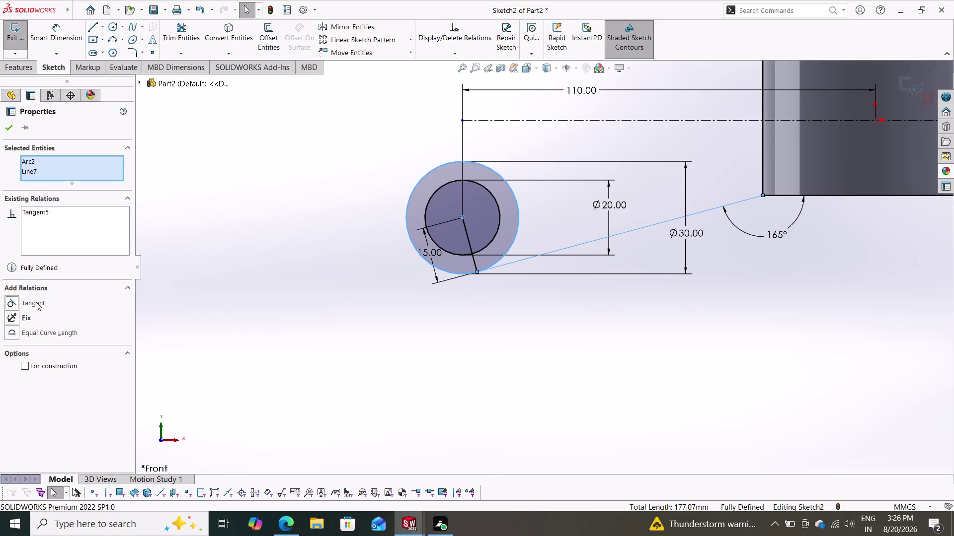
click(10, 128)
key(Escape)
Delete the 15 mm dimension and its radius helper line.
scroll(down, 3)
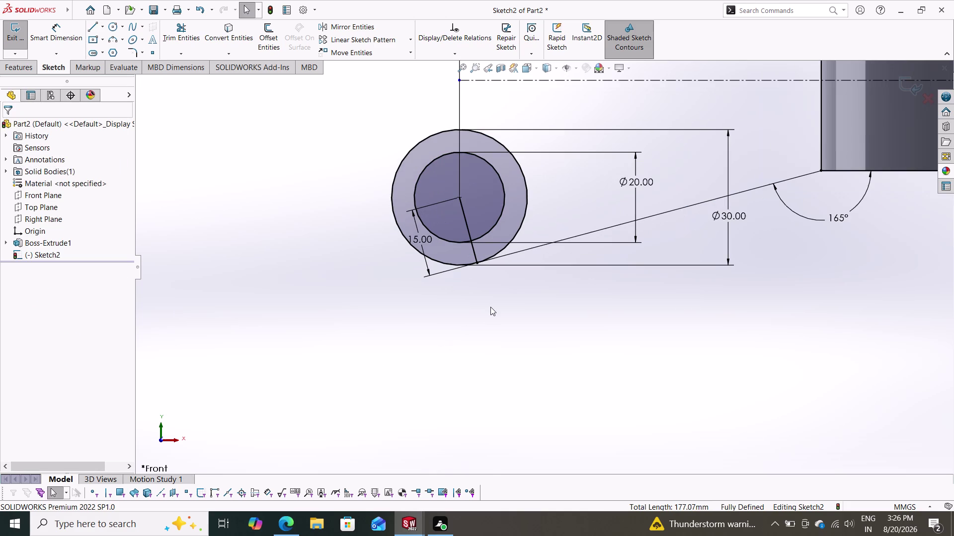
scroll(down, 3)
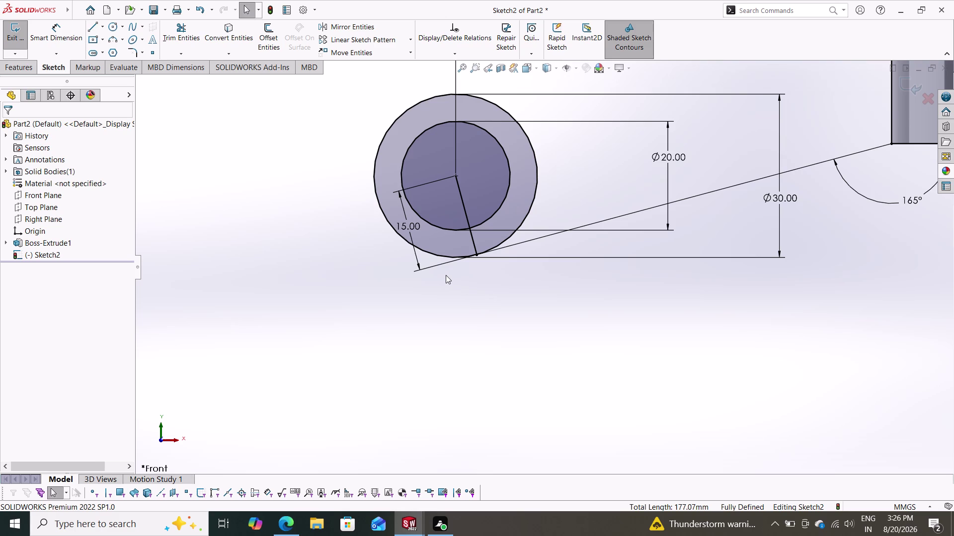
click(458, 196)
key(Delete)
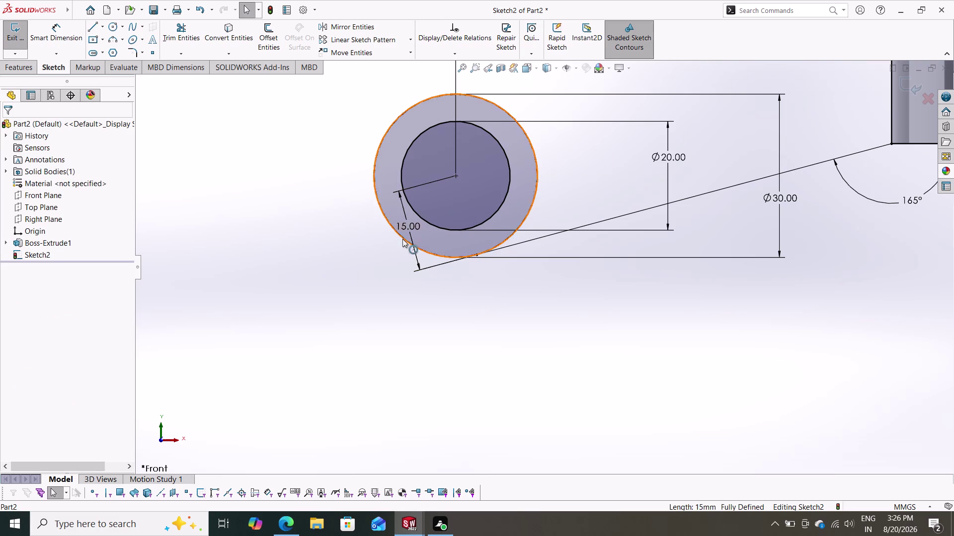
click(407, 225)
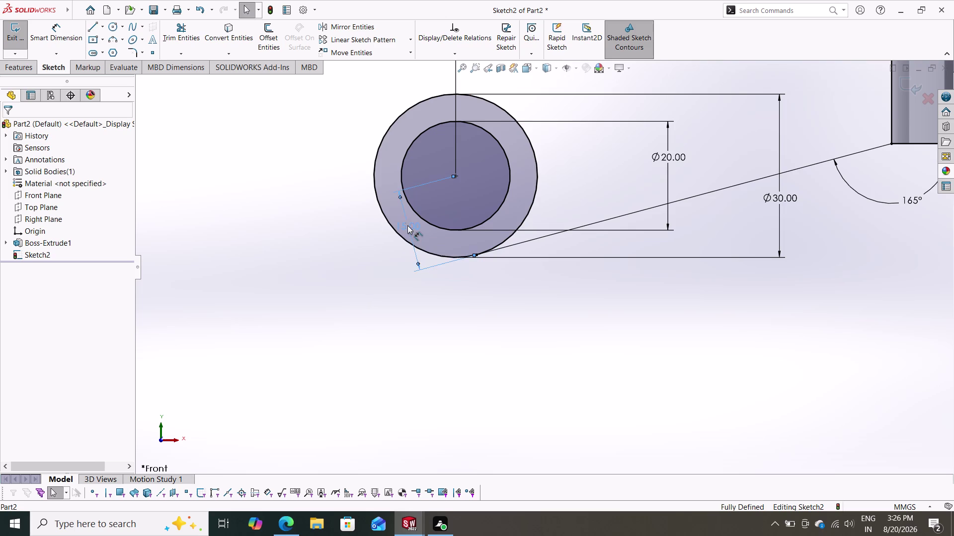
key(Delete)
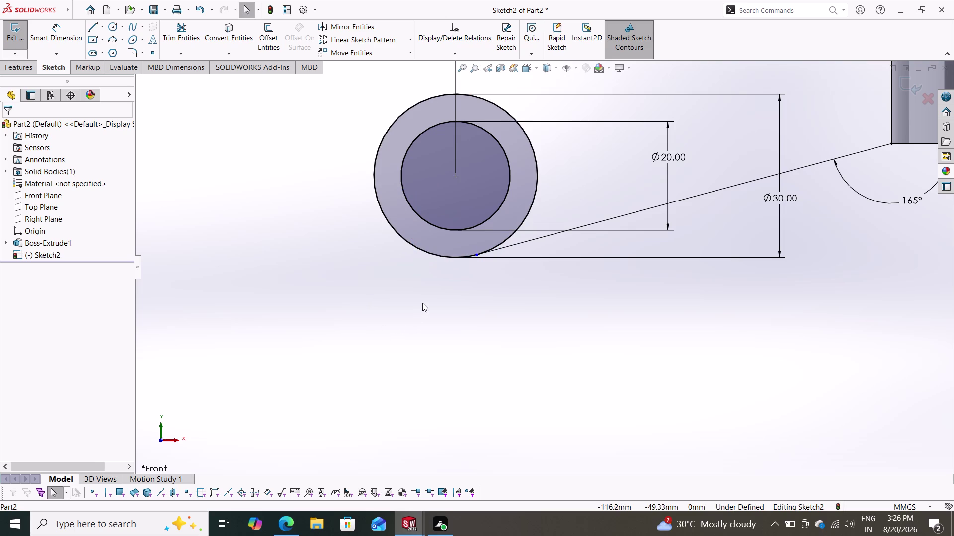
Draw a line from the outer ring's upper side to the block's top-left corner.
scroll(up, 3)
scroll(up, 3)
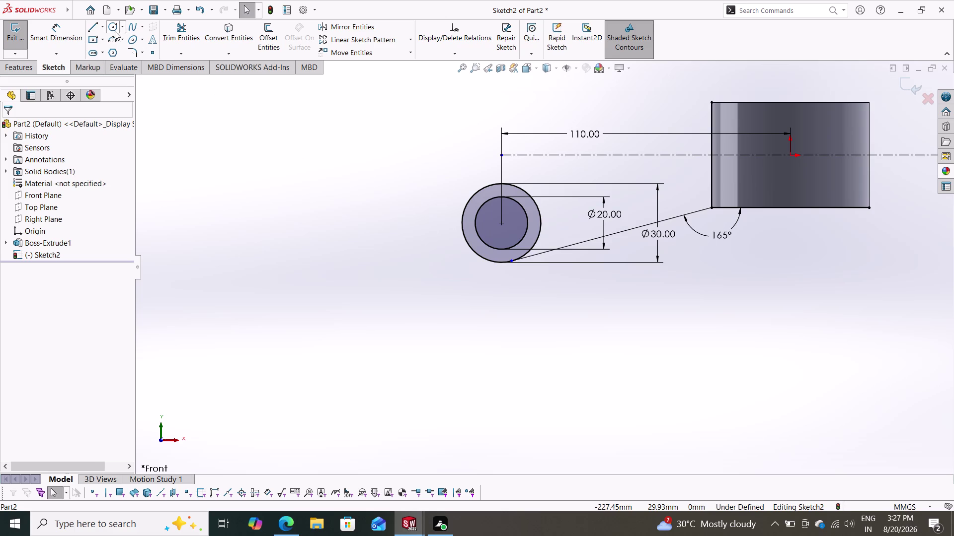
click(96, 26)
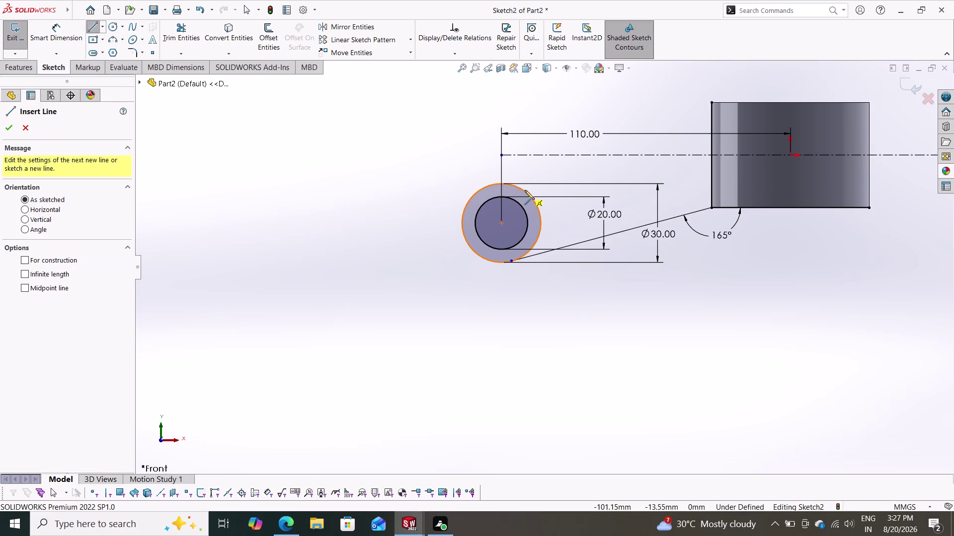
click(514, 186)
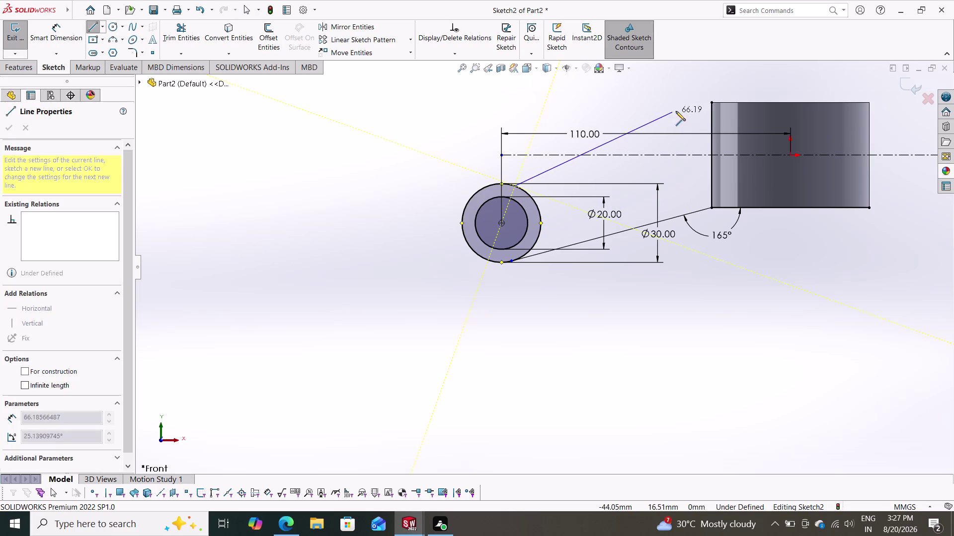
click(712, 102)
key(Escape)
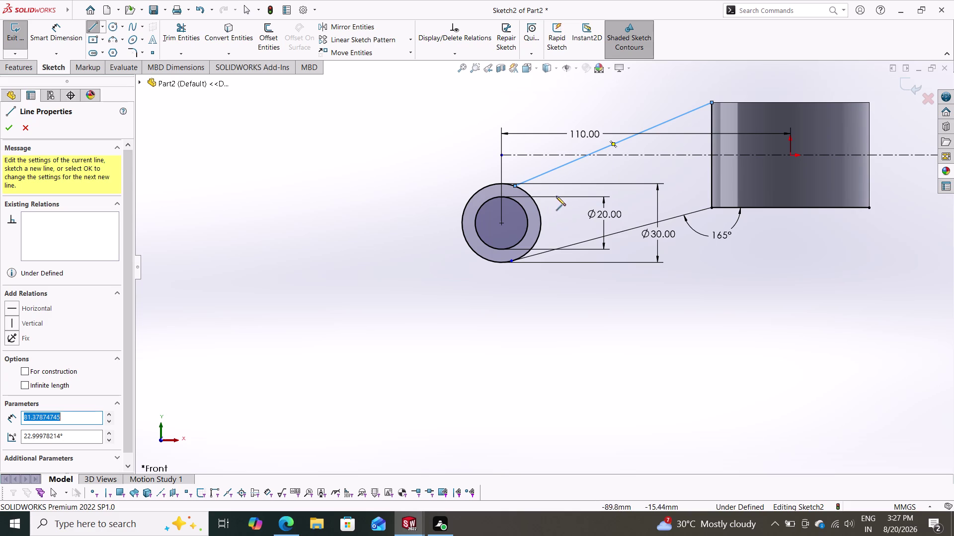
key(Escape)
key(Escape)
click(533, 195)
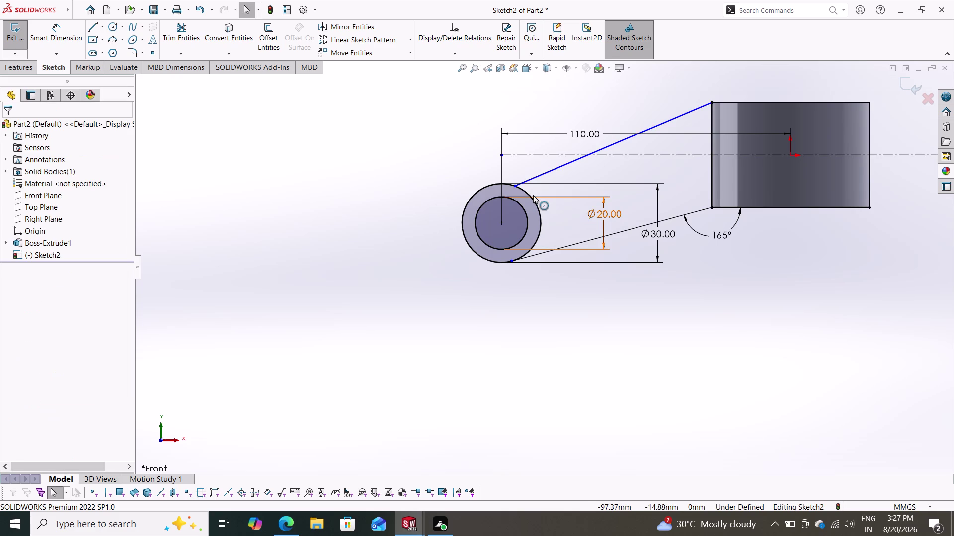
click(538, 174)
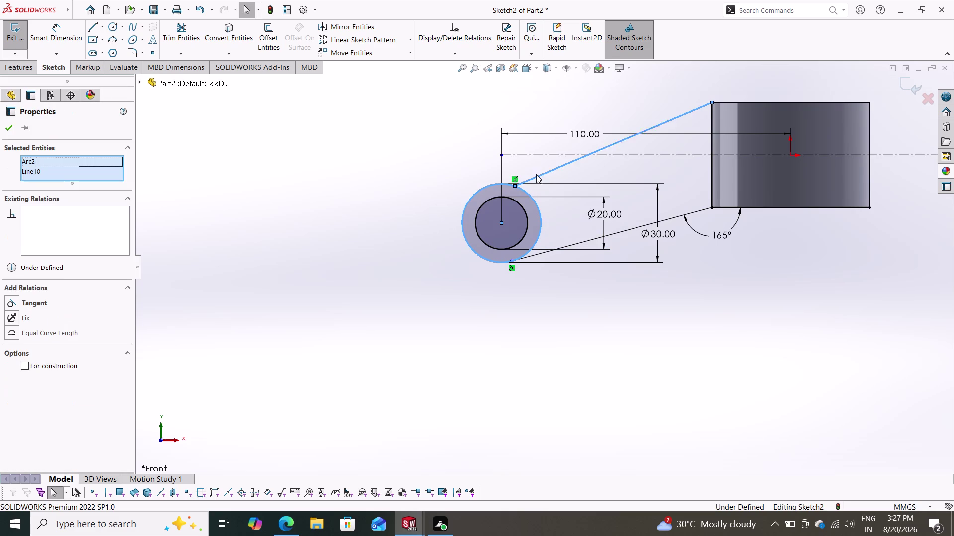
Add a Tangent relation between the upper arm line and the 30 mm circle.
click(37, 302)
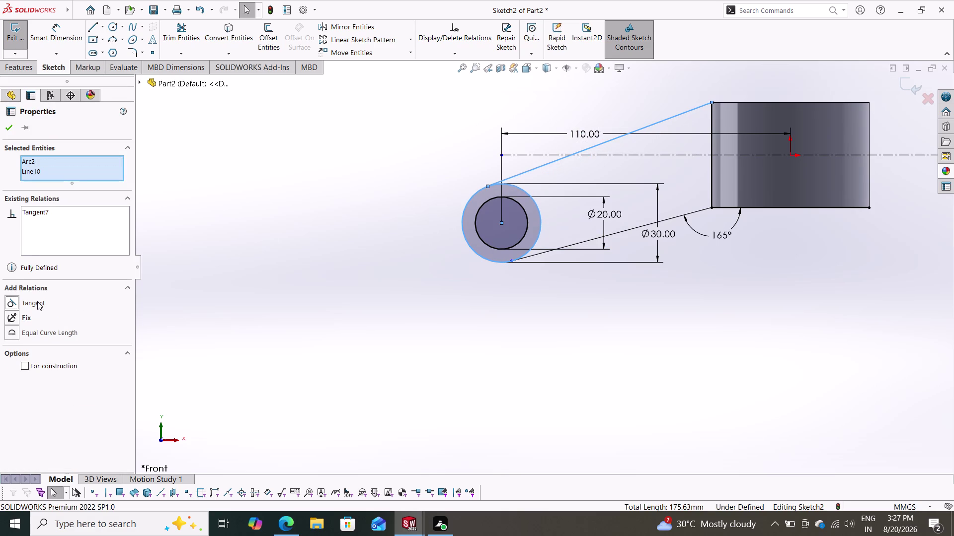
click(11, 129)
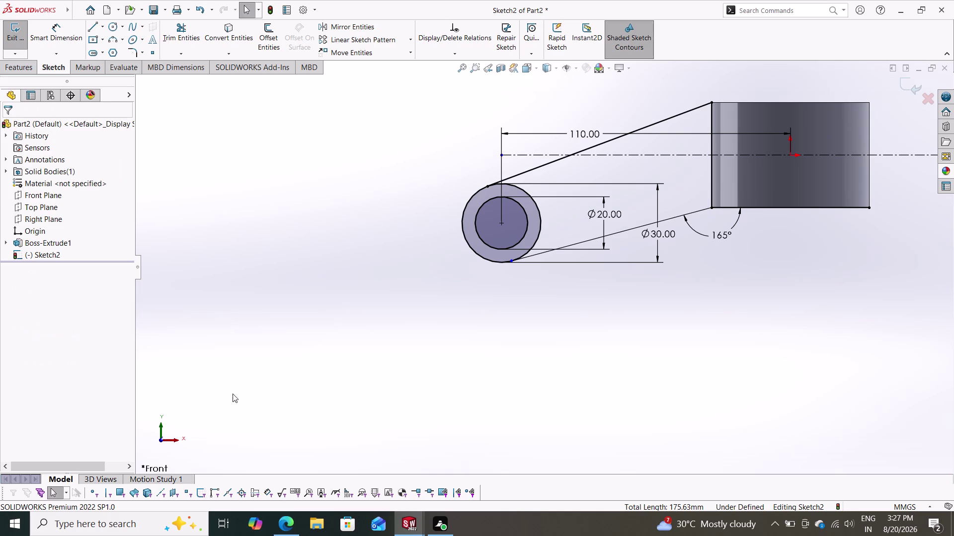
key(Escape)
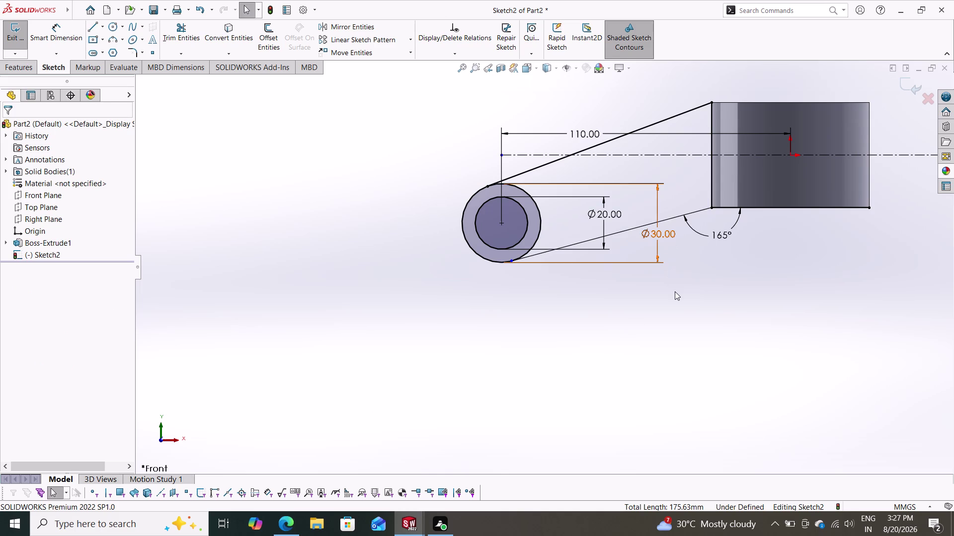
scroll(down, 3)
scroll(up, 3)
scroll(up, 3)
scroll(down, 3)
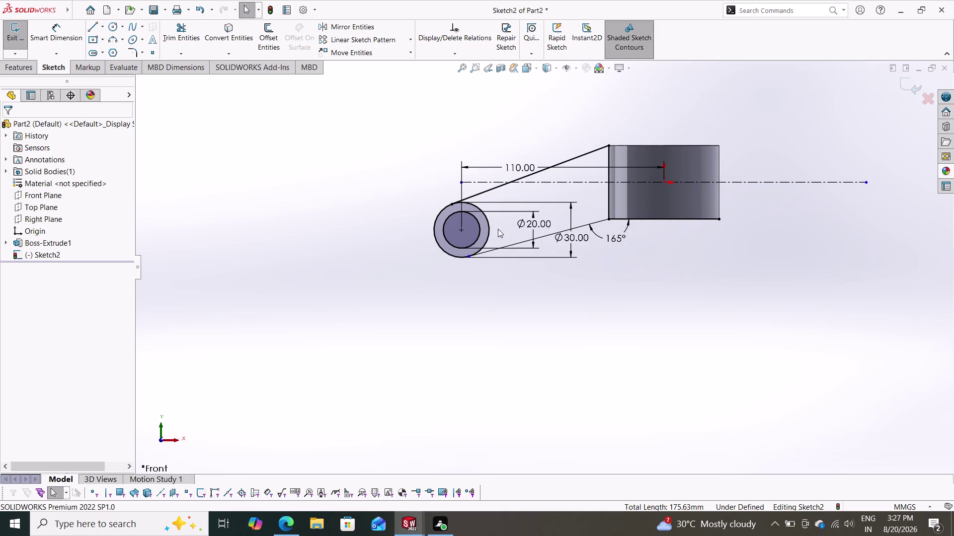
Draw a vertical construction line downward from the connector block's centre point.
click(103, 31)
click(109, 51)
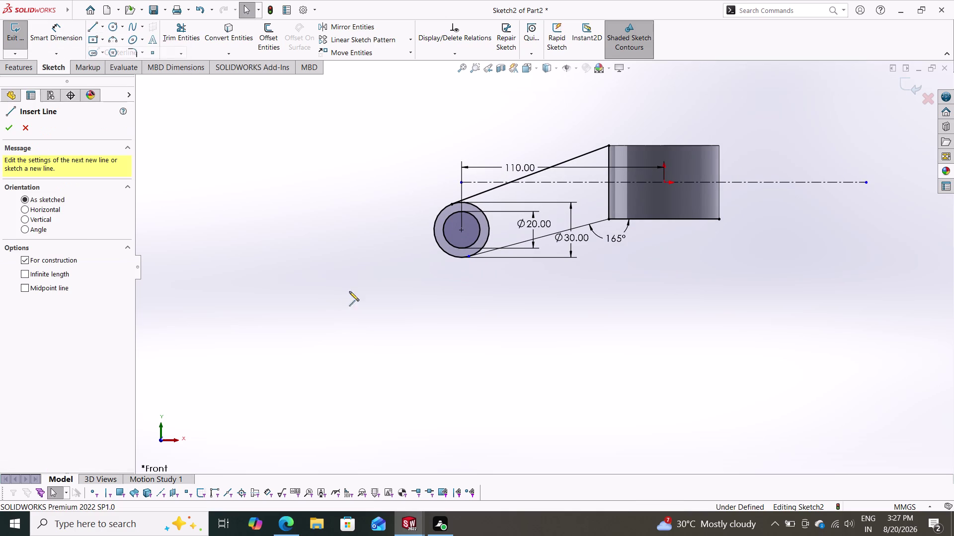
click(665, 184)
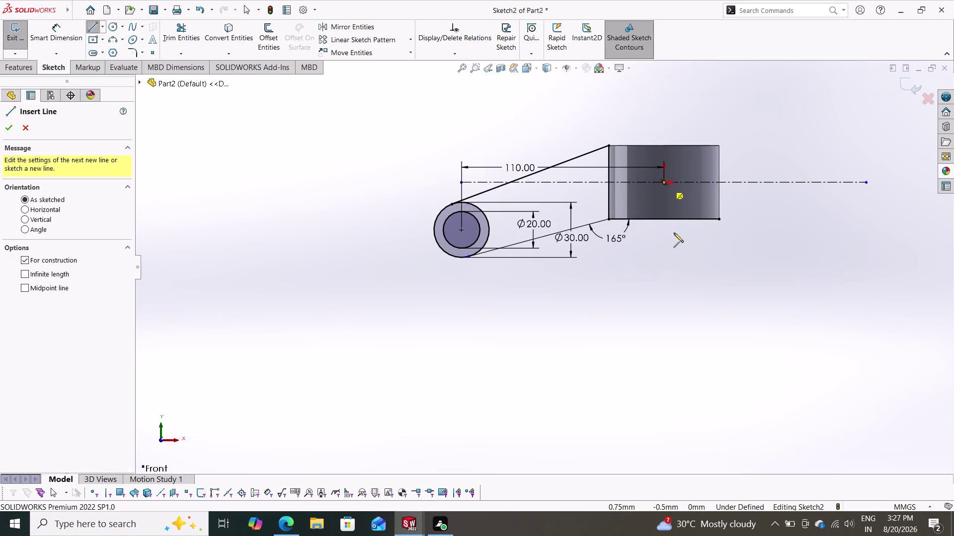
click(663, 341)
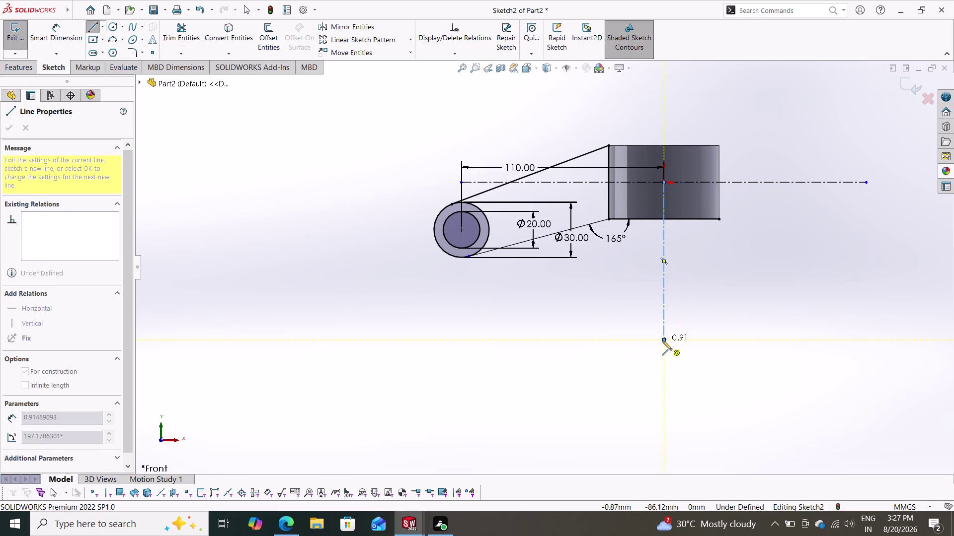
key(Escape)
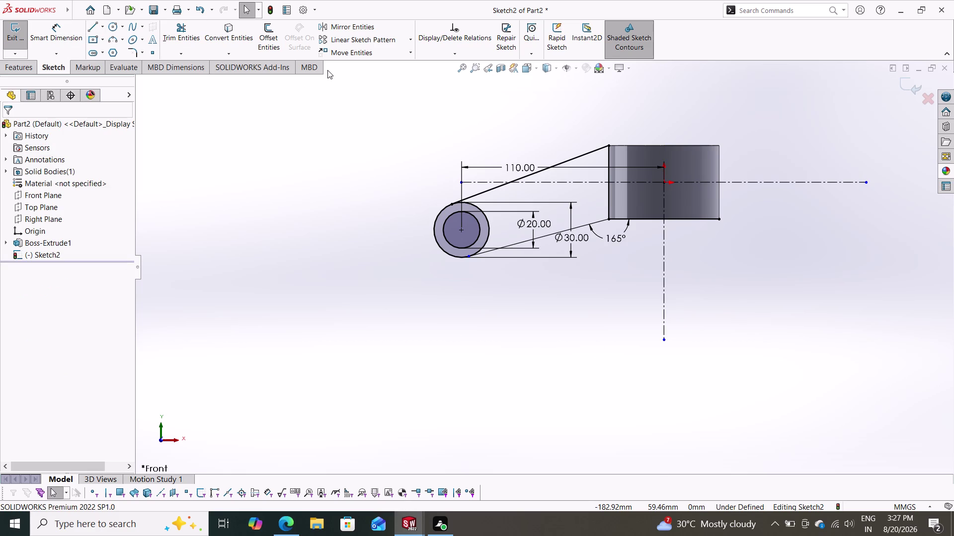
Mirror the ring circles and arm lines about the vertical construction line.
click(341, 28)
drag(570, 118, 573, 122)
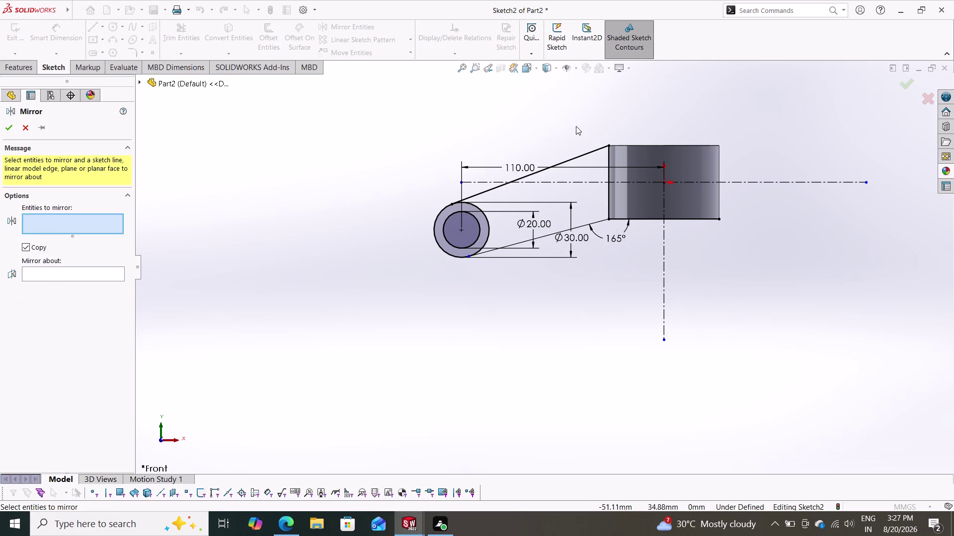
drag(573, 122, 420, 325)
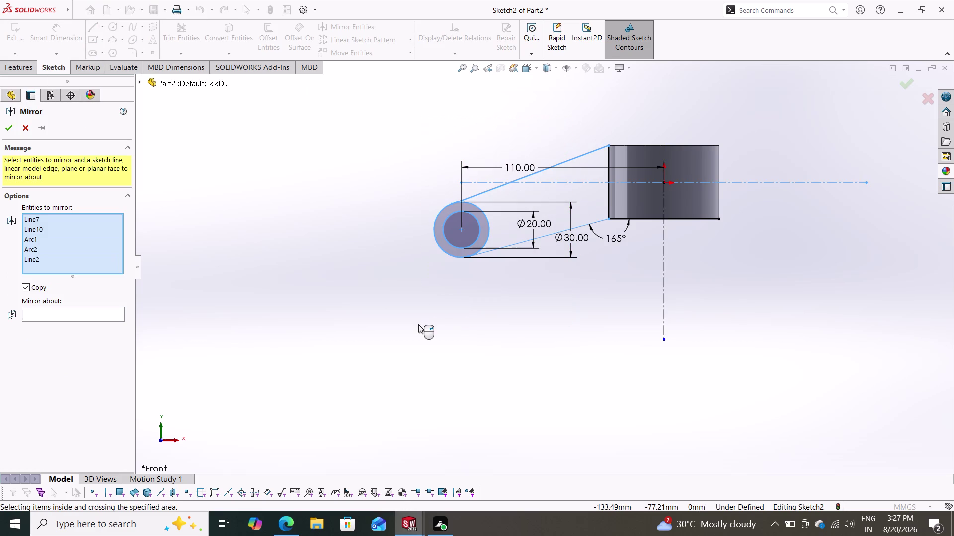
click(42, 315)
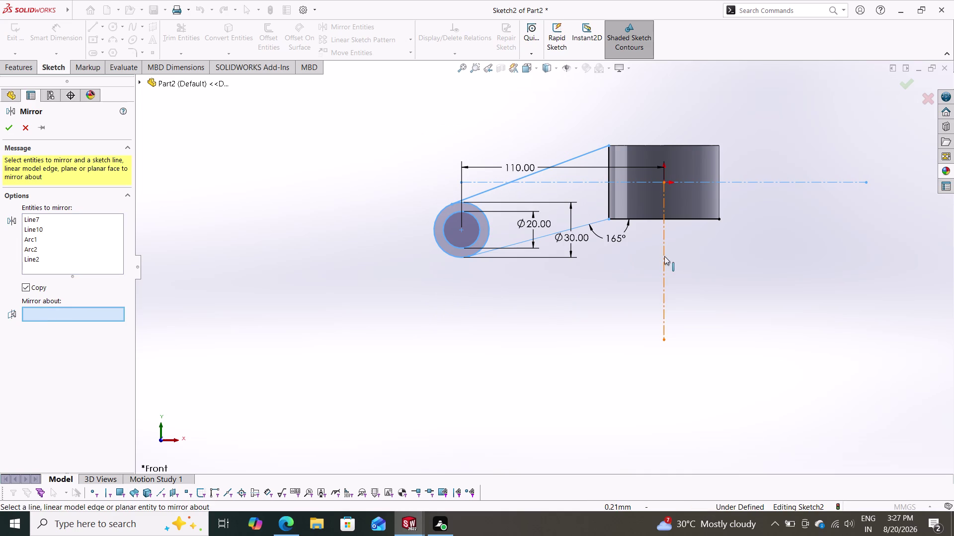
click(664, 256)
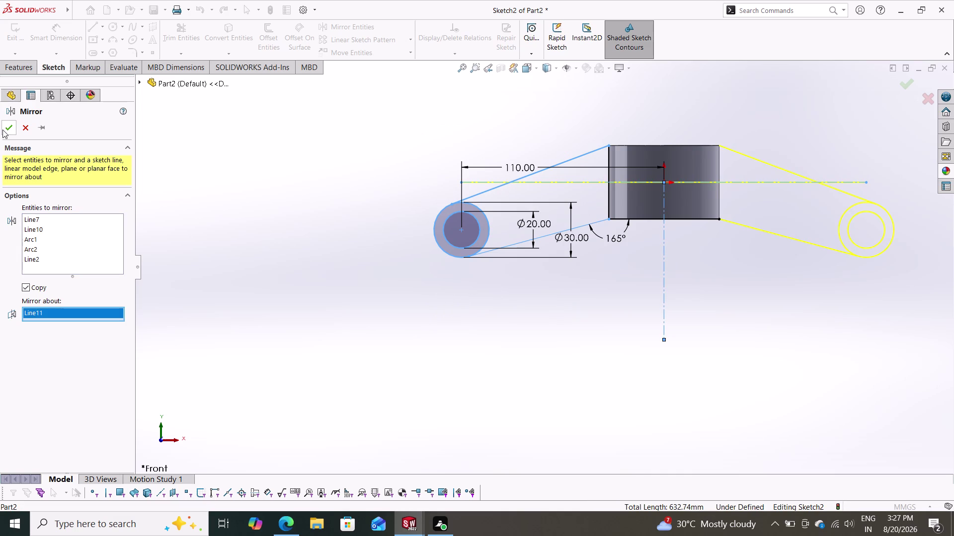
click(4, 130)
key(Escape)
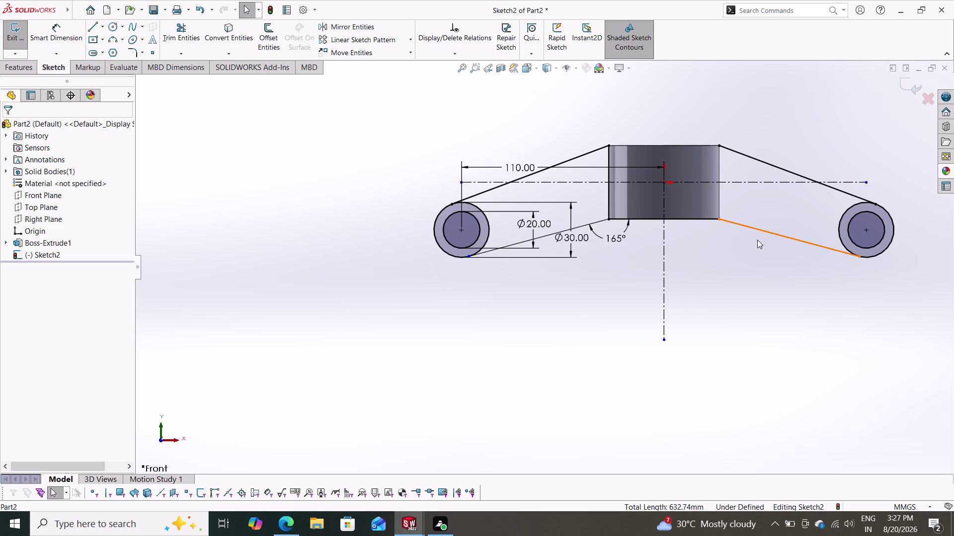
click(678, 221)
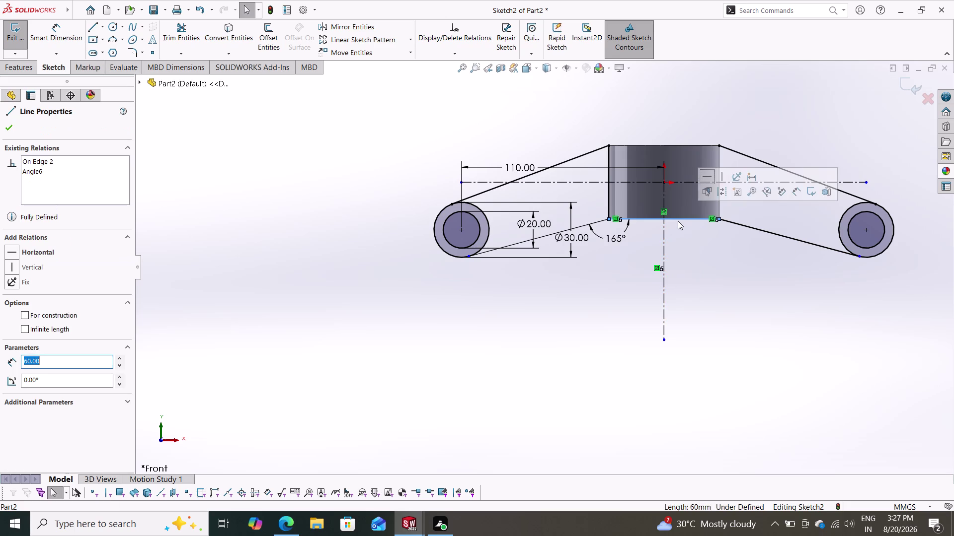
Delete the block's bottom line and convert its 40 mm silhouette edge into the sketch.
key(Delete)
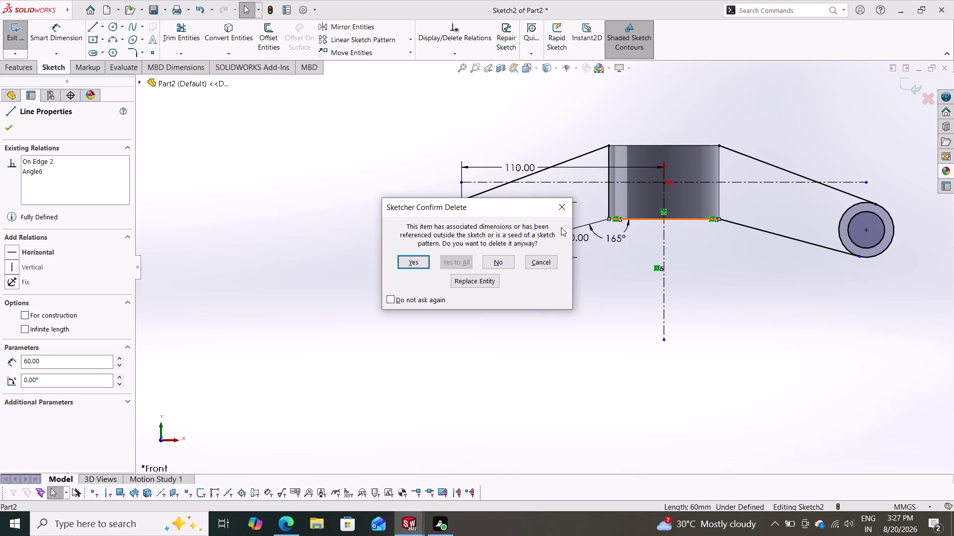
click(560, 213)
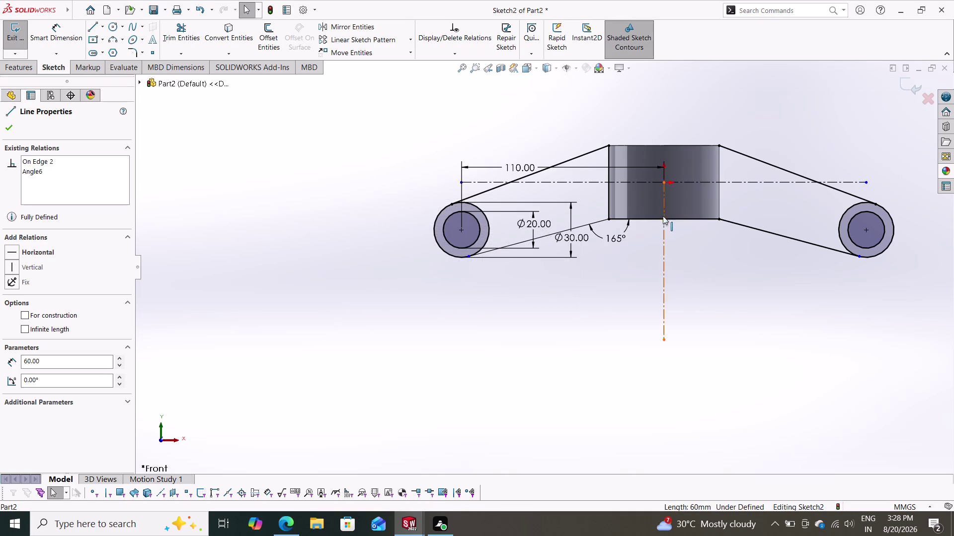
click(218, 30)
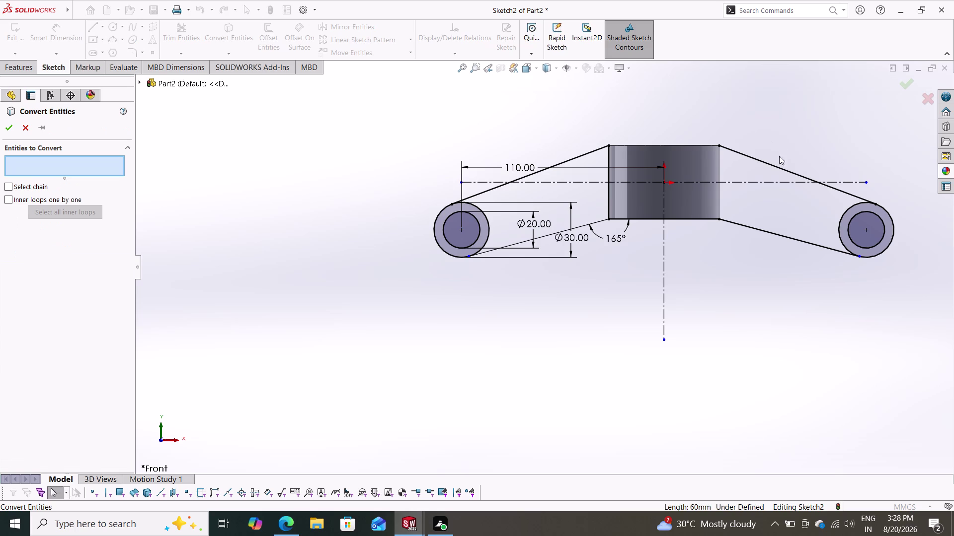
click(719, 173)
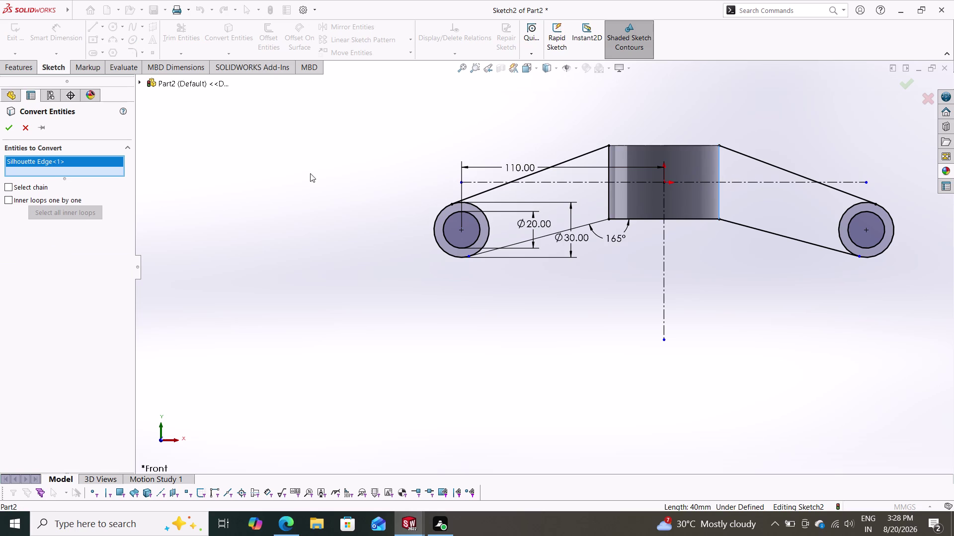
click(3, 128)
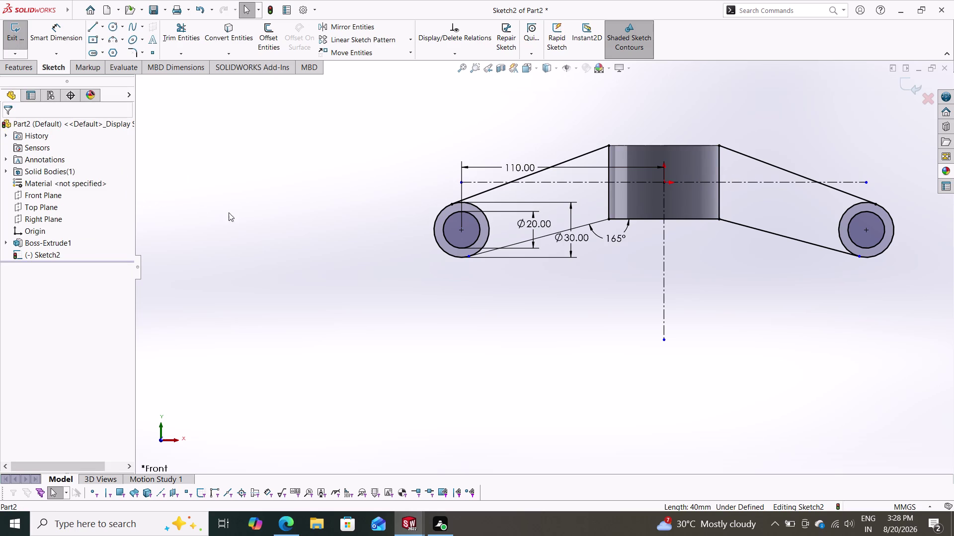
key(Escape)
Begin an Extruded Boss/Base on Sketch2 with the left arm region as profile.
click(28, 67)
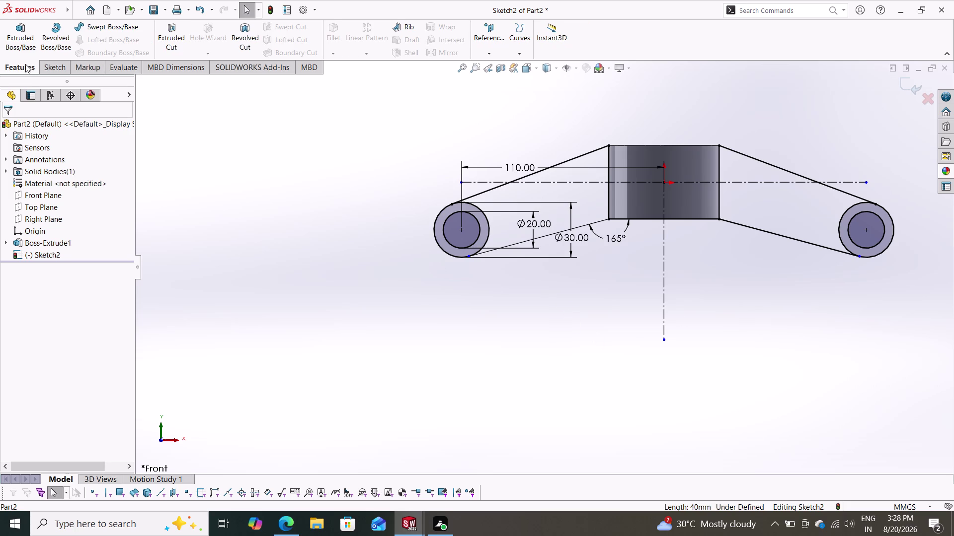
click(26, 34)
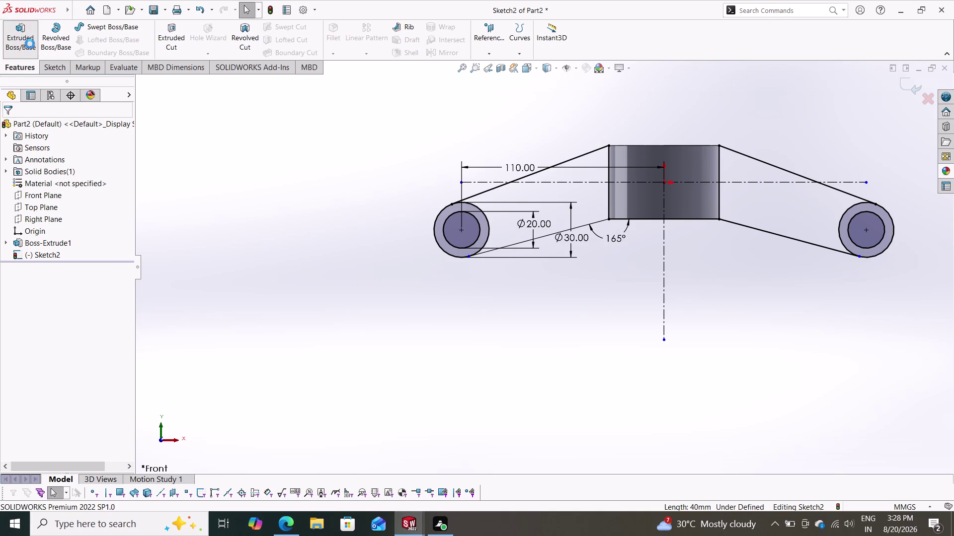
click(309, 202)
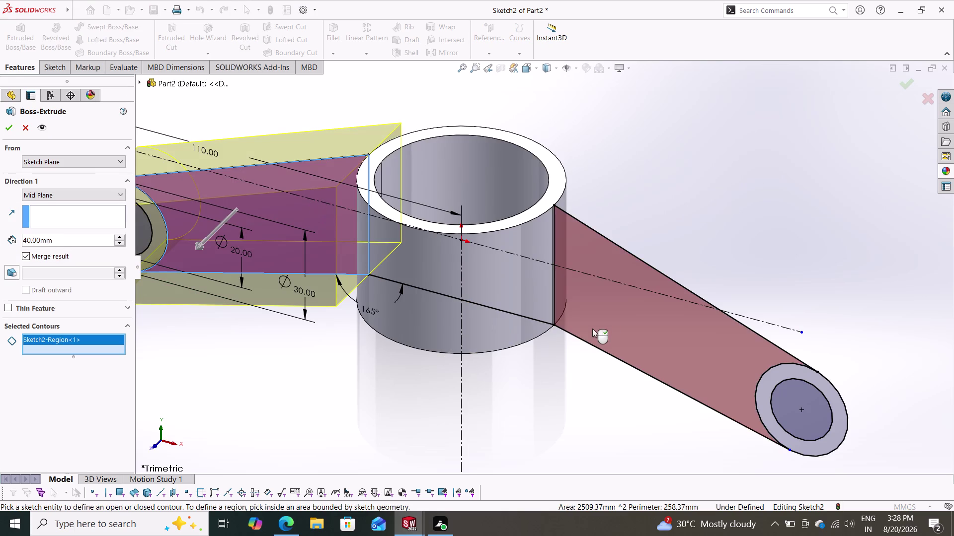
Add the right arm region as a profile and set the end condition to Blind.
click(603, 319)
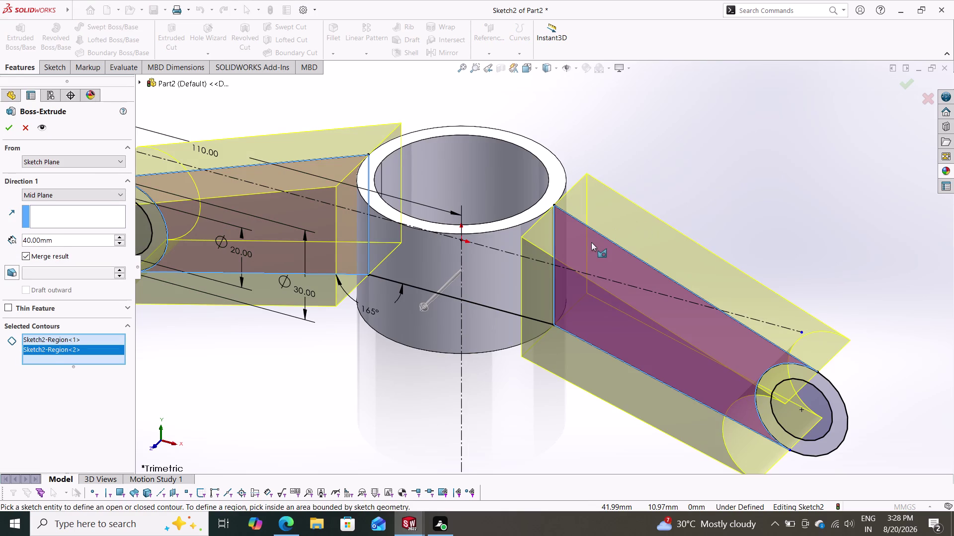
scroll(down, 3)
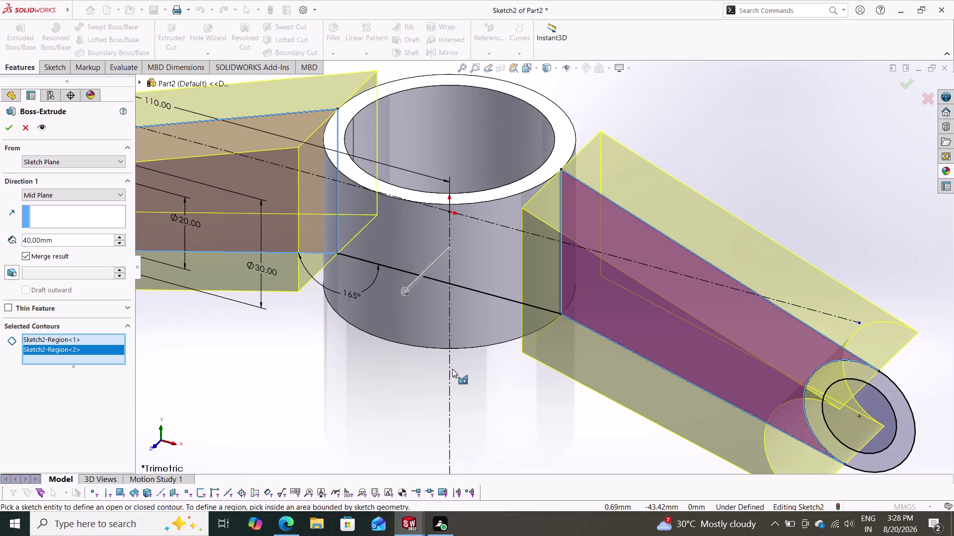
scroll(up, 3)
scroll(up, 3)
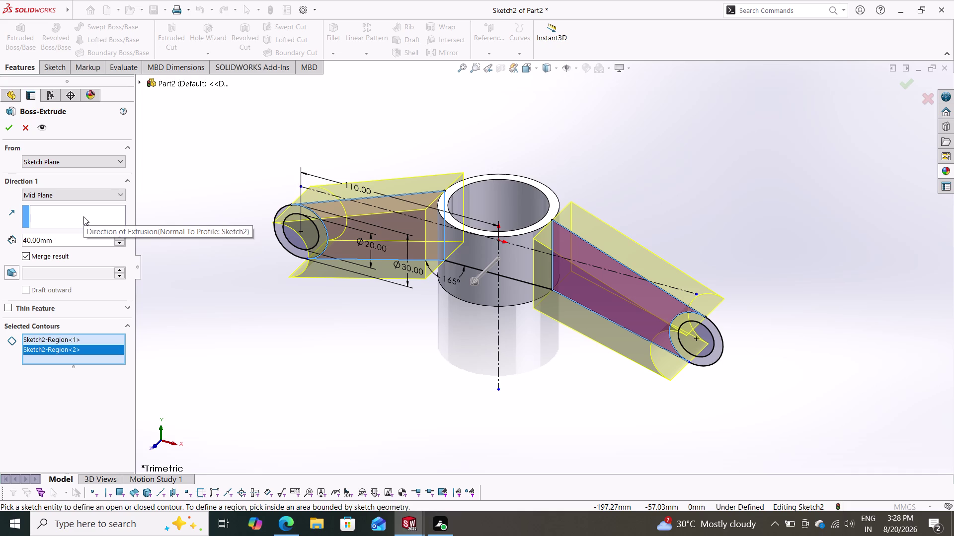
click(46, 198)
click(45, 209)
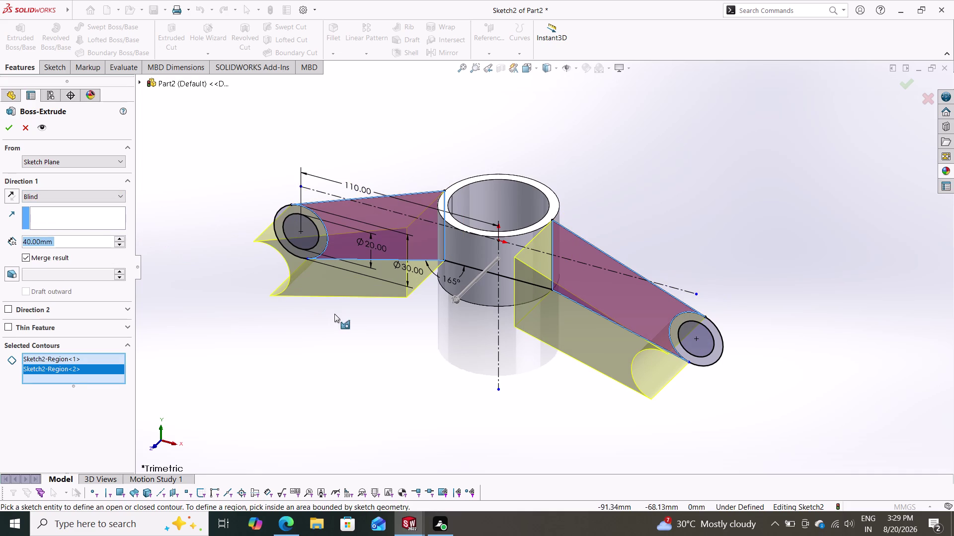
scroll(up, 3)
middle_drag(328, 319, 359, 351)
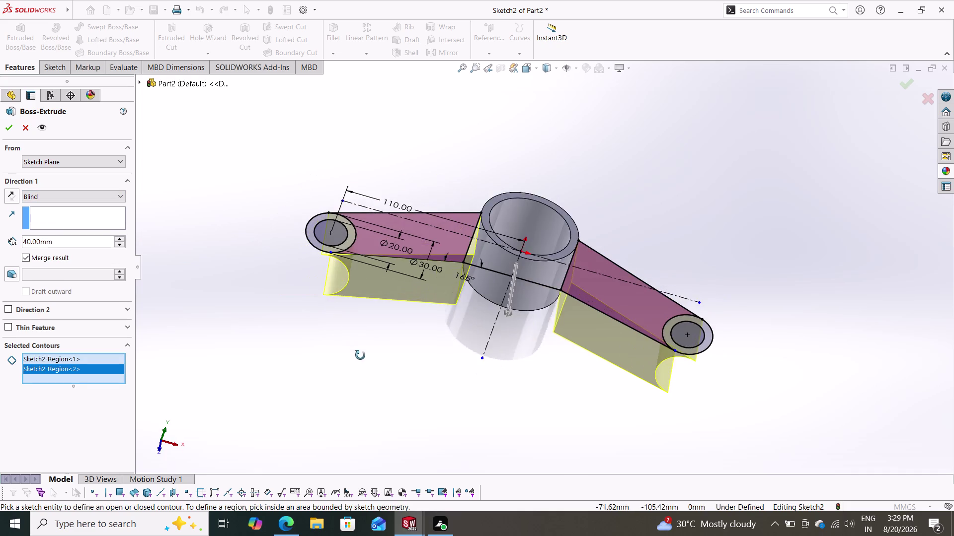
middle_drag(358, 350, 336, 366)
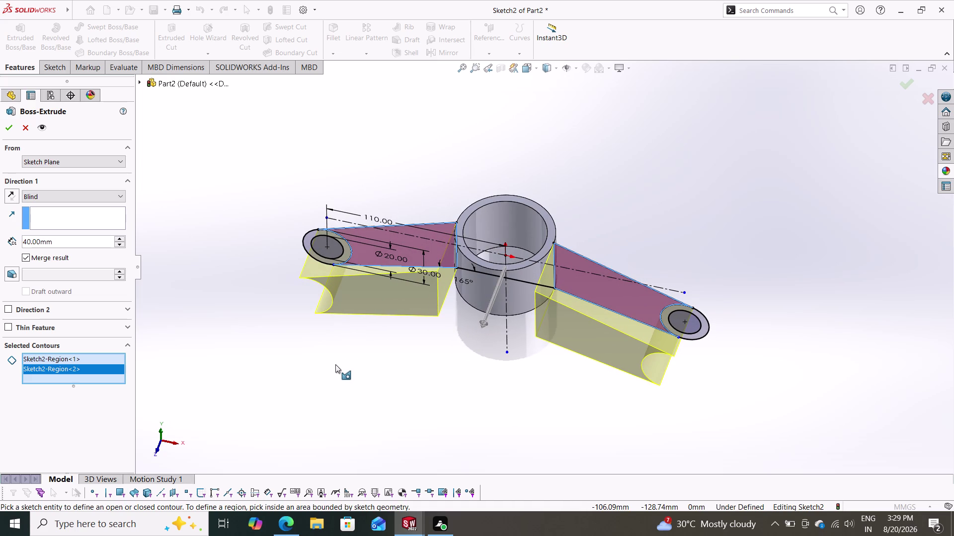
Set the extrusion depth to 10 mm and confirm the arm plates.
click(81, 243)
drag(80, 242, 7, 239)
text(1)
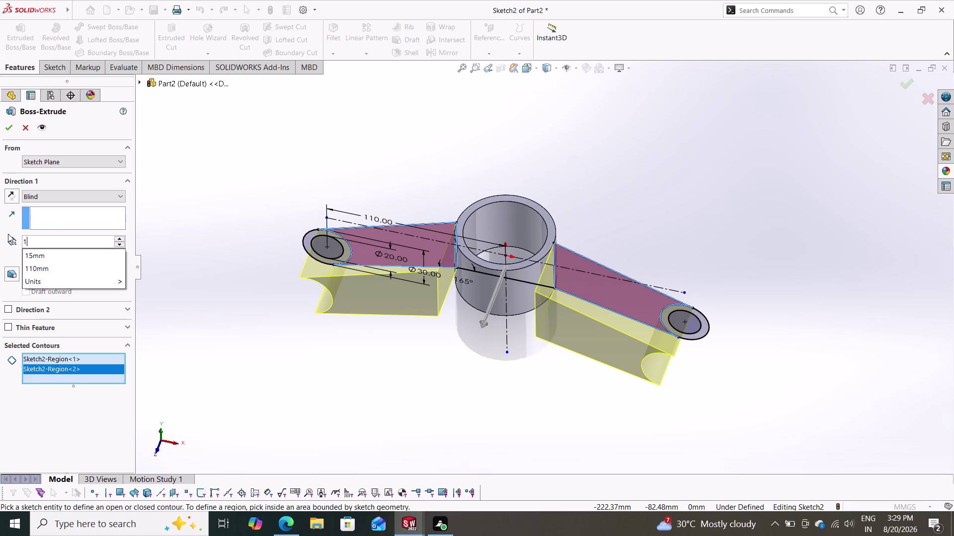
text(0)
key(Return)
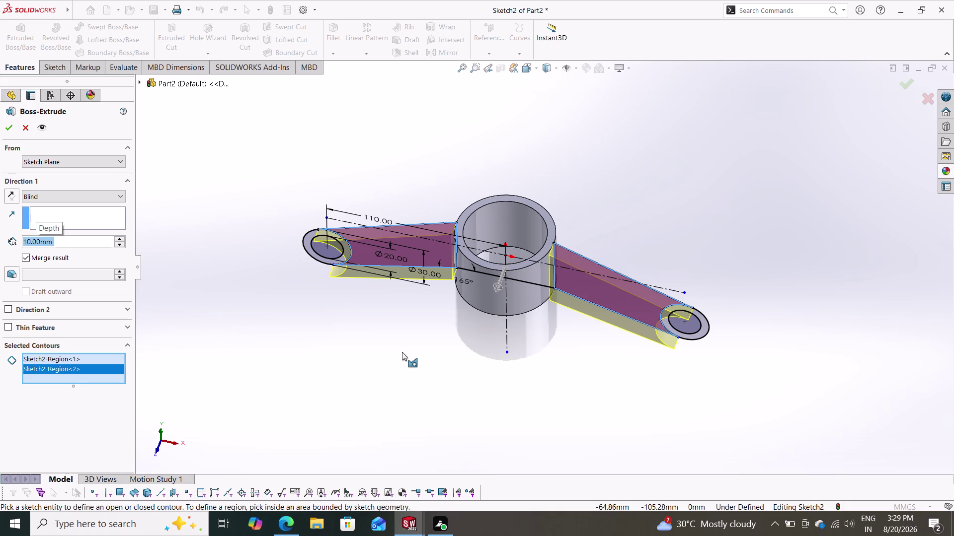
middle_drag(402, 352, 373, 353)
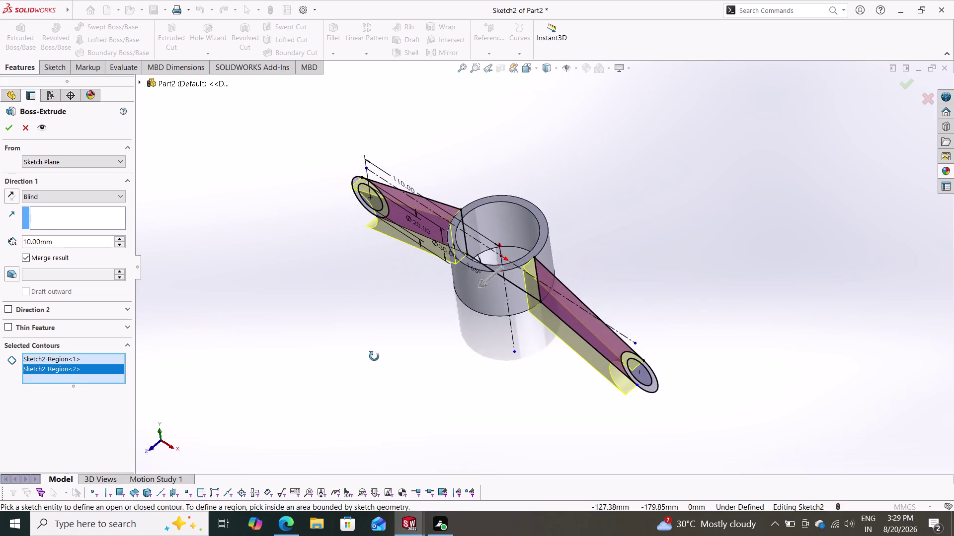
middle_drag(372, 354, 414, 299)
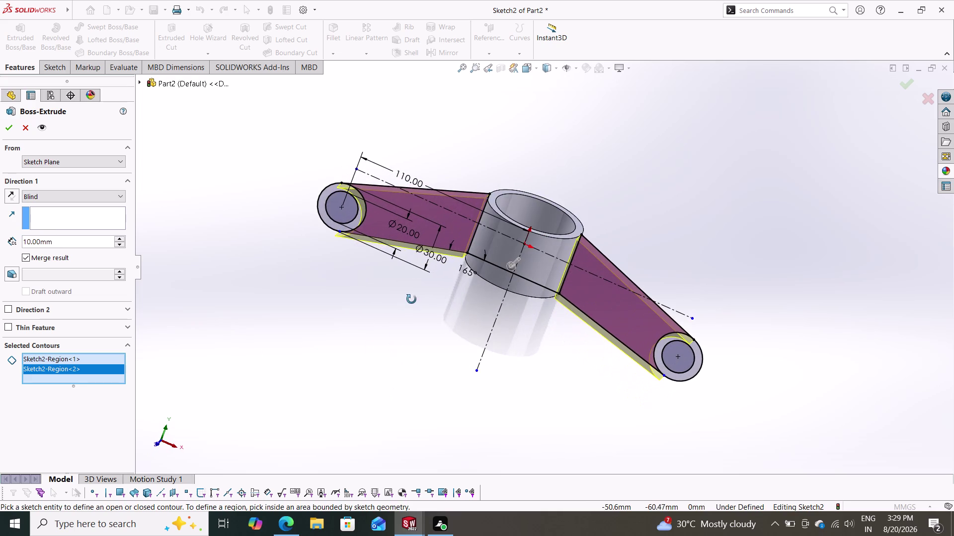
middle_drag(413, 299, 395, 384)
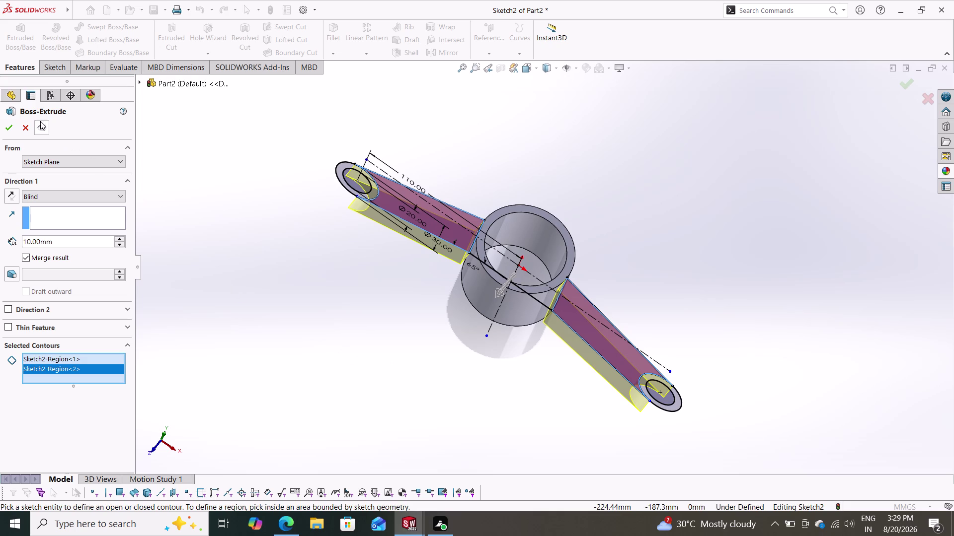
click(9, 126)
middle_drag(415, 366, 436, 345)
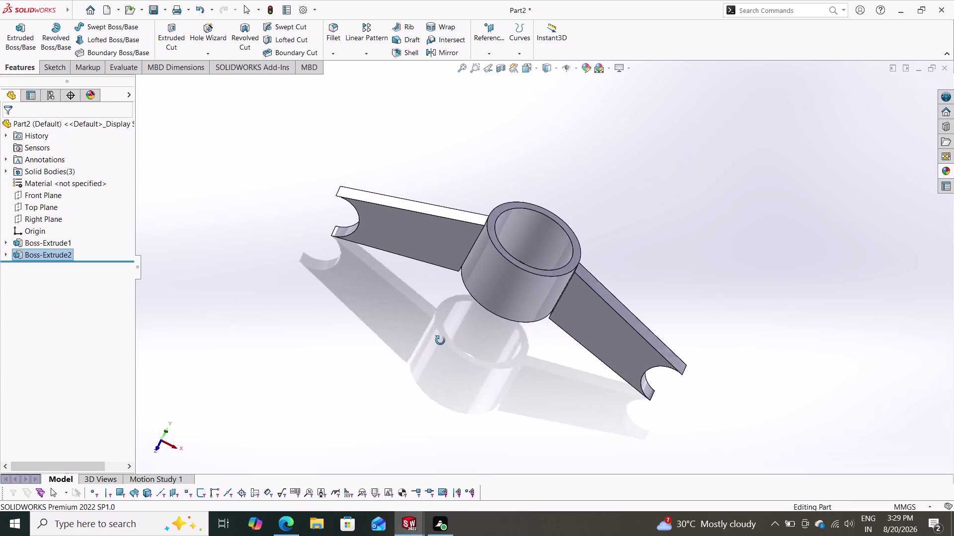
middle_drag(437, 345, 474, 243)
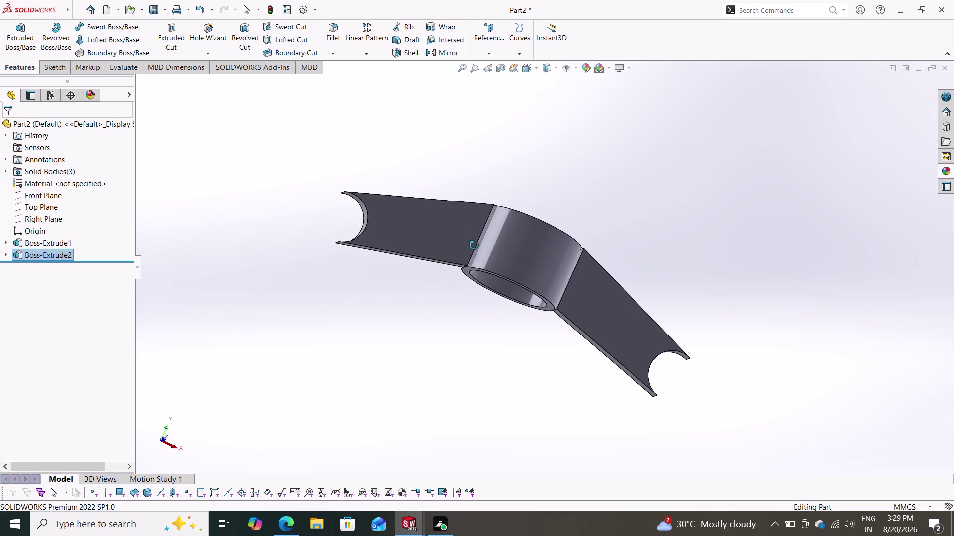
middle_drag(473, 244, 432, 392)
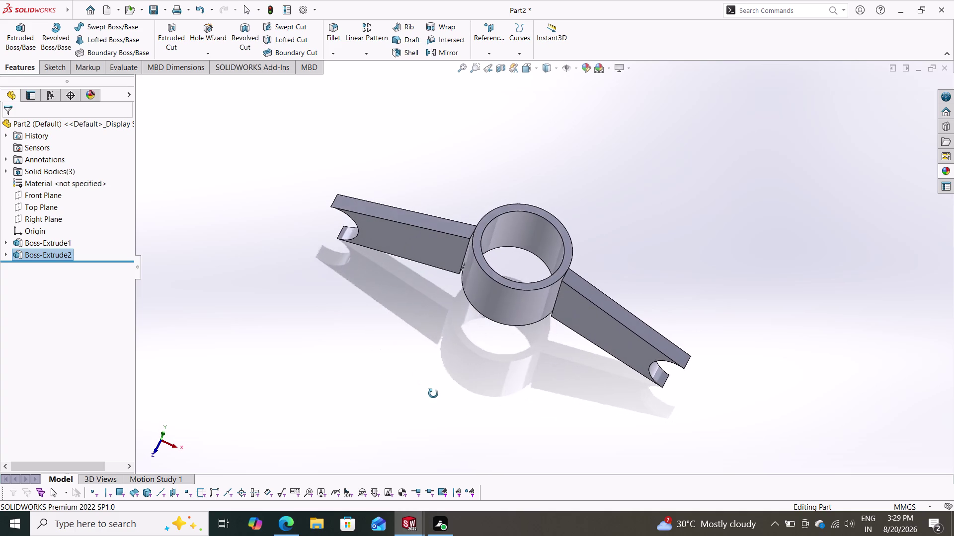
middle_drag(432, 392, 440, 332)
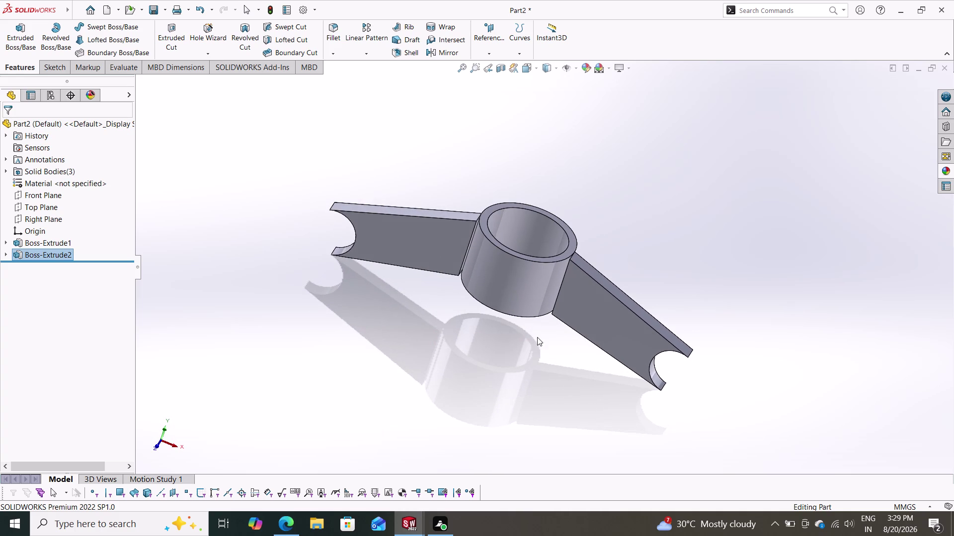
scroll(down, 3)
scroll(up, 3)
middle_drag(613, 175, 608, 241)
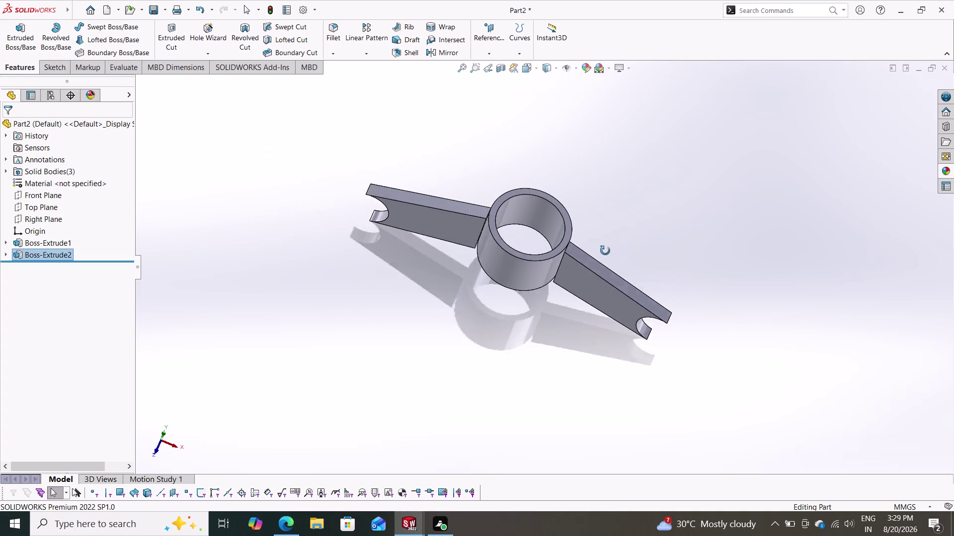
middle_drag(608, 241, 602, 256)
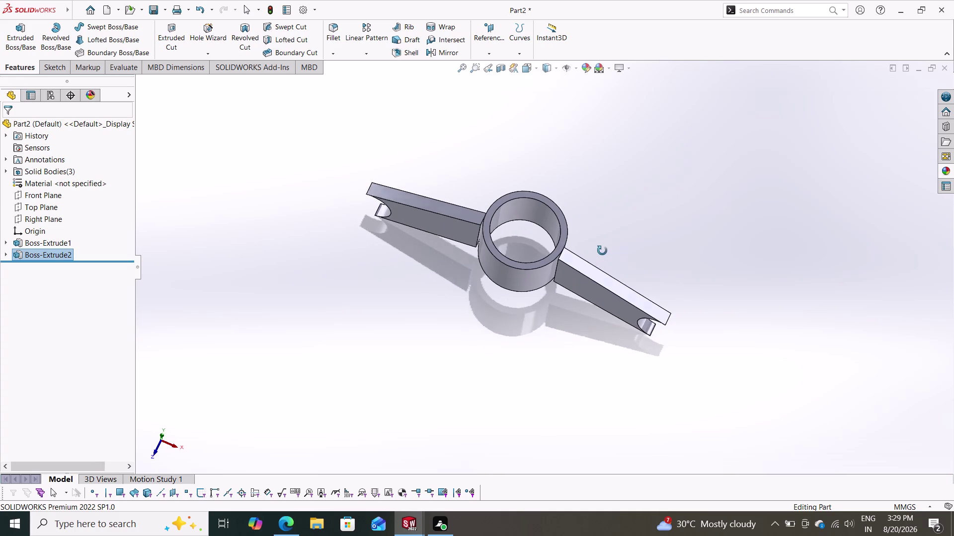
middle_drag(601, 255, 605, 235)
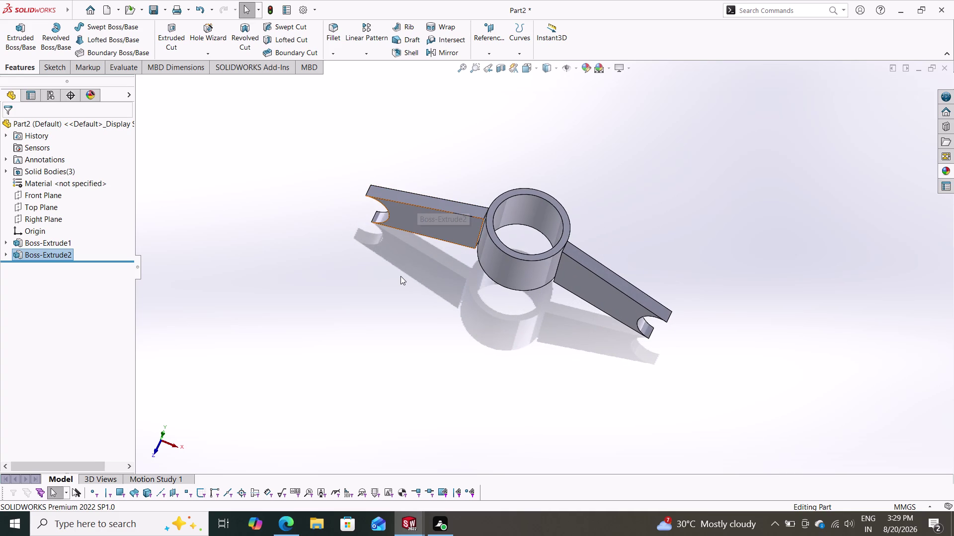
middle_drag(456, 264, 451, 351)
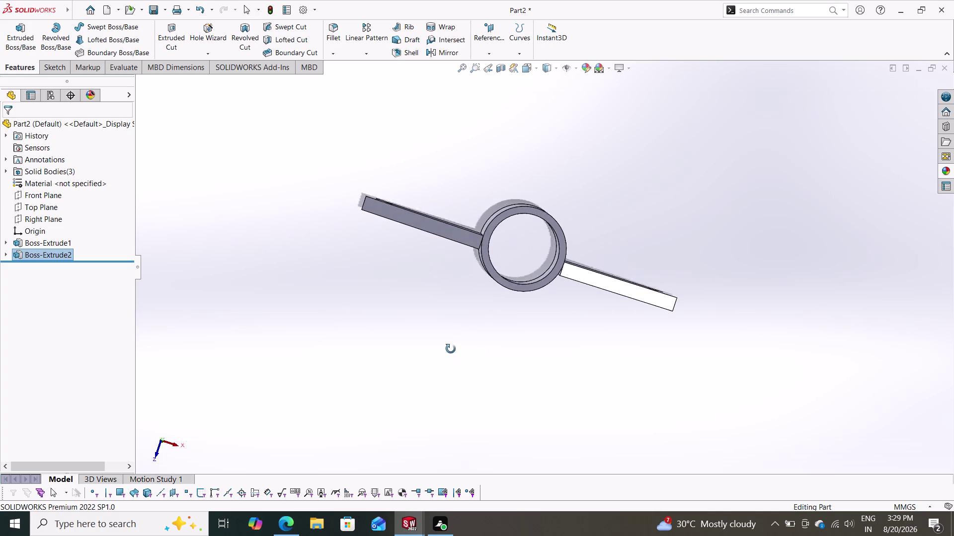
middle_drag(451, 352, 448, 353)
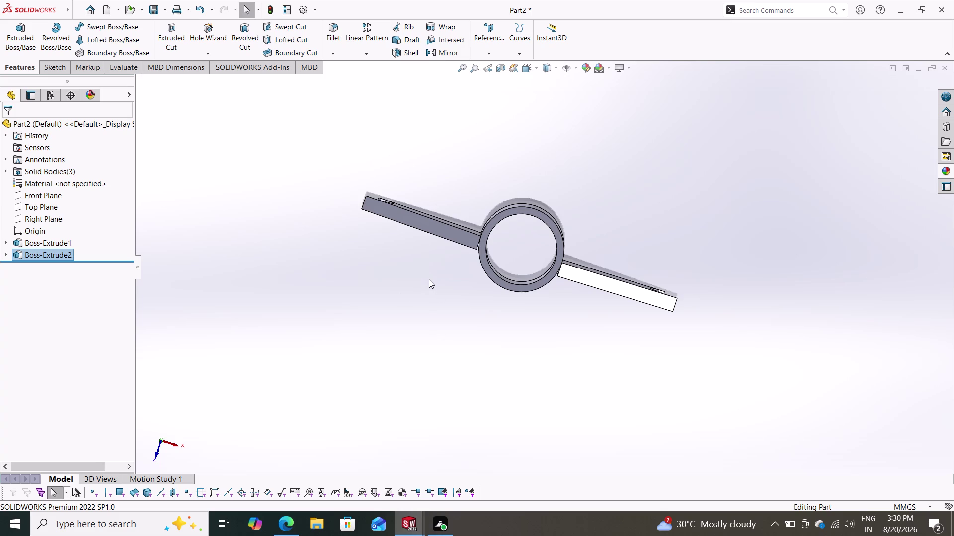
click(31, 254)
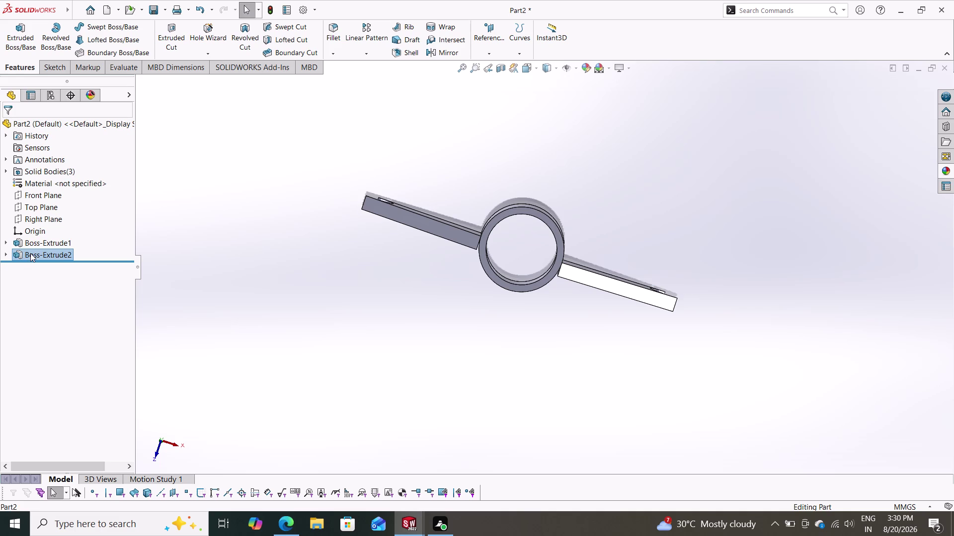
Reopen Boss-Extrude2 with Edit Feature to adjust its arm regions and 10 mm depth.
click(54, 223)
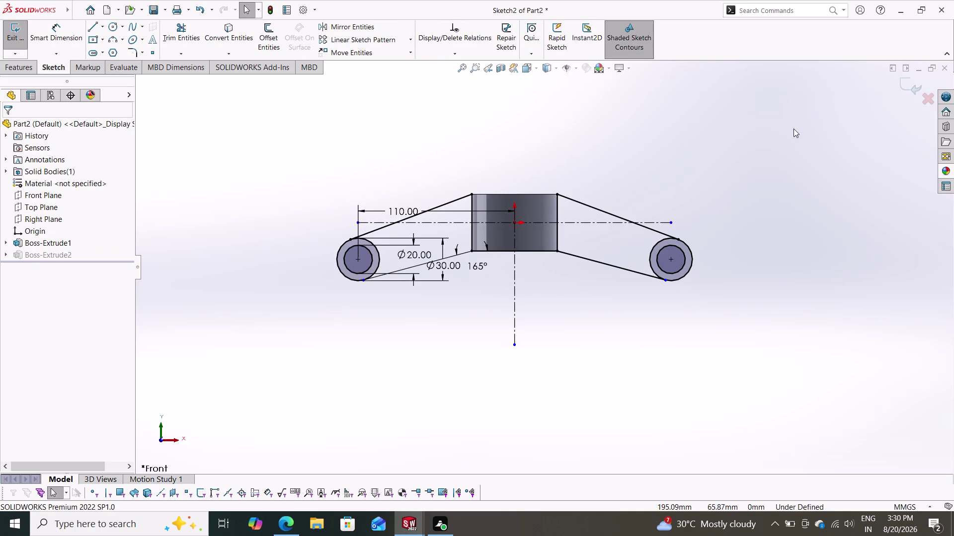
click(908, 89)
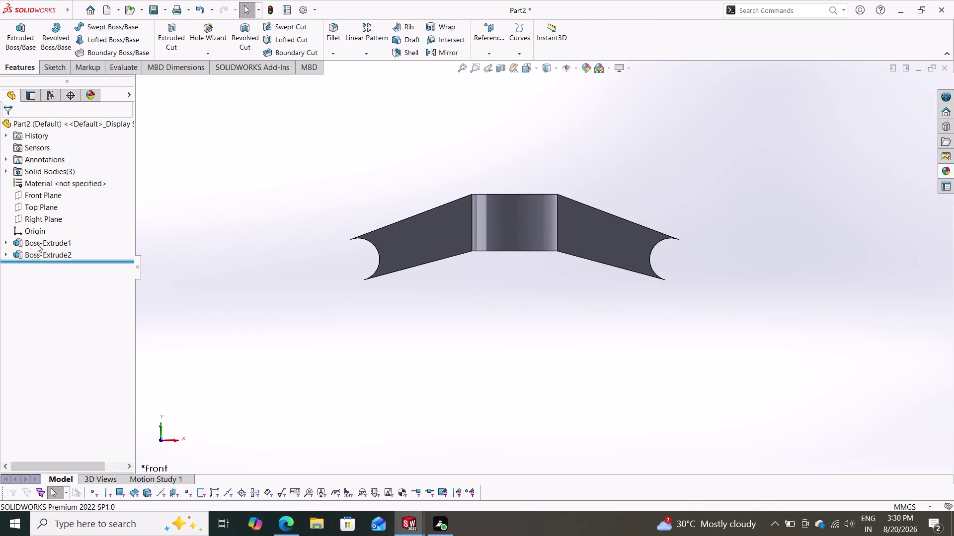
click(35, 255)
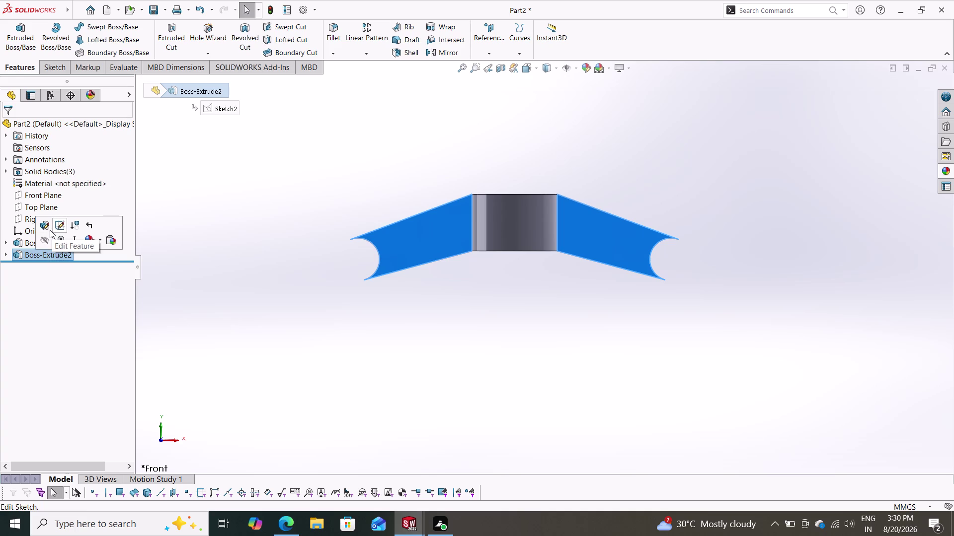
click(48, 227)
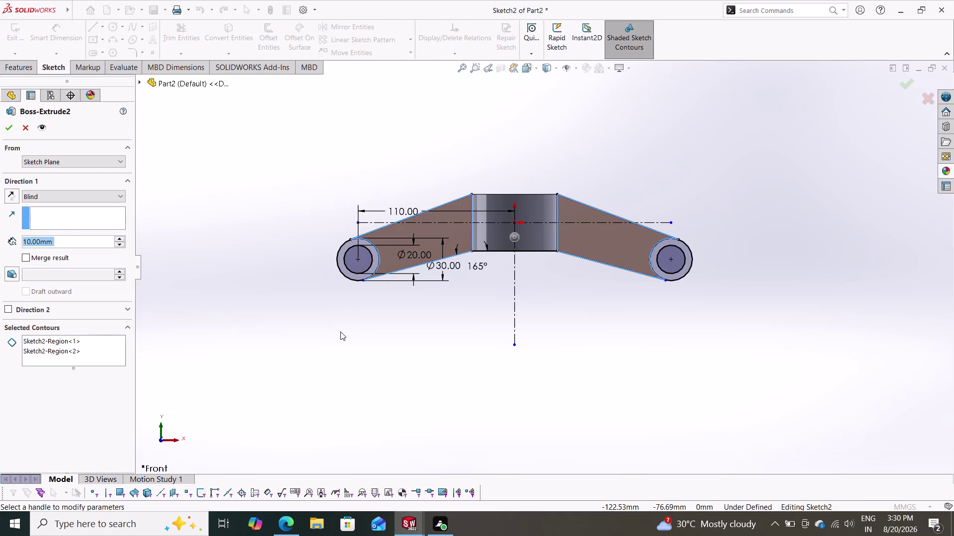
Extrude both arm regions 30 mm with Mid Plane end condition, without merging bodies.
middle_drag(340, 332, 350, 508)
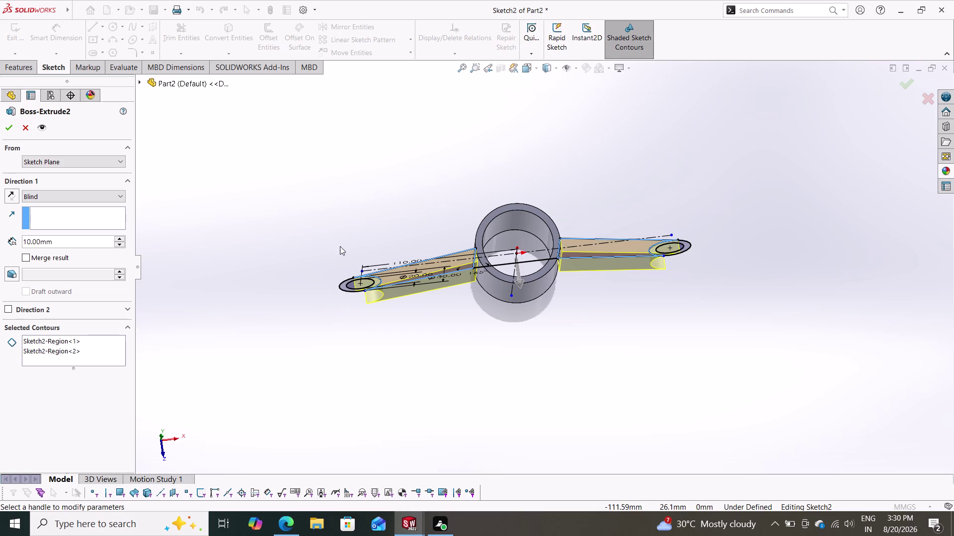
middle_drag(382, 191, 389, 235)
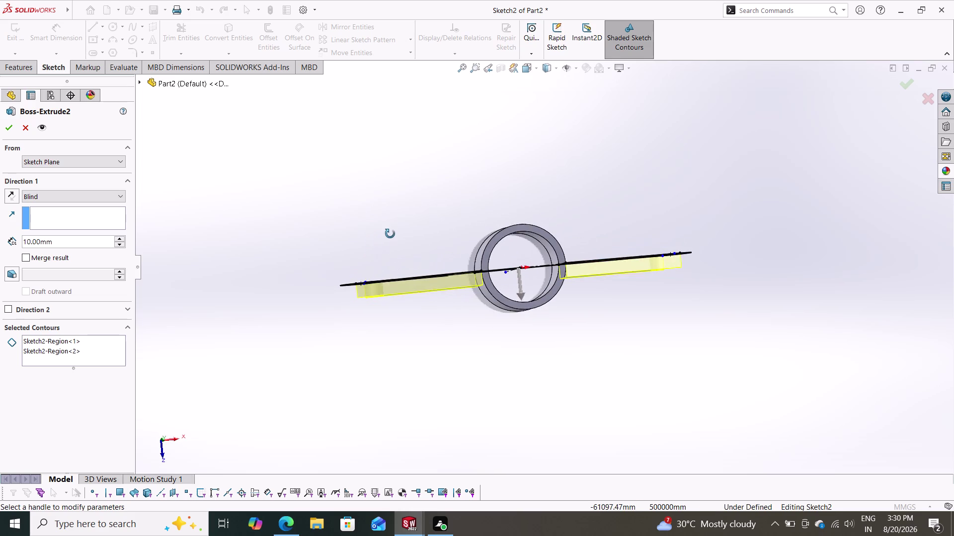
middle_drag(389, 235, 390, 234)
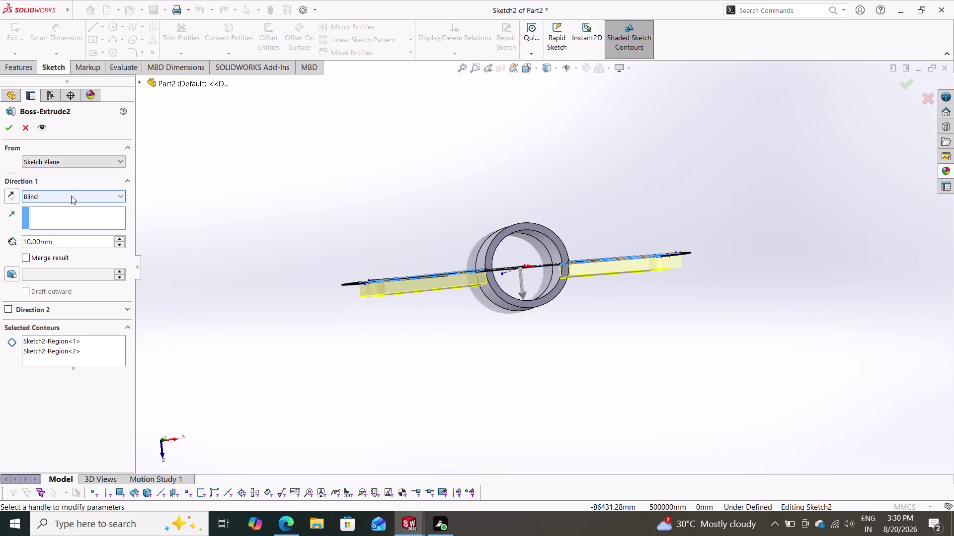
click(71, 196)
click(58, 267)
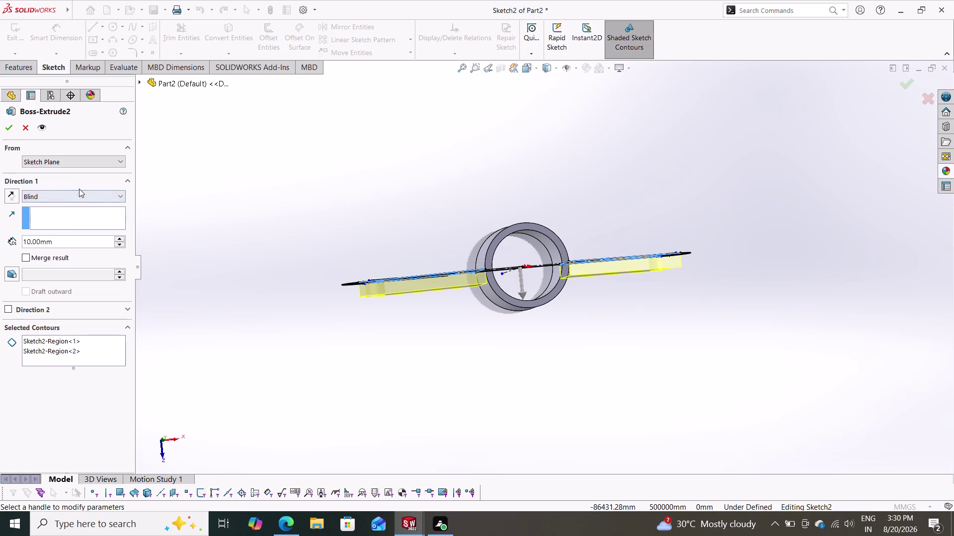
click(79, 188)
click(74, 191)
click(55, 254)
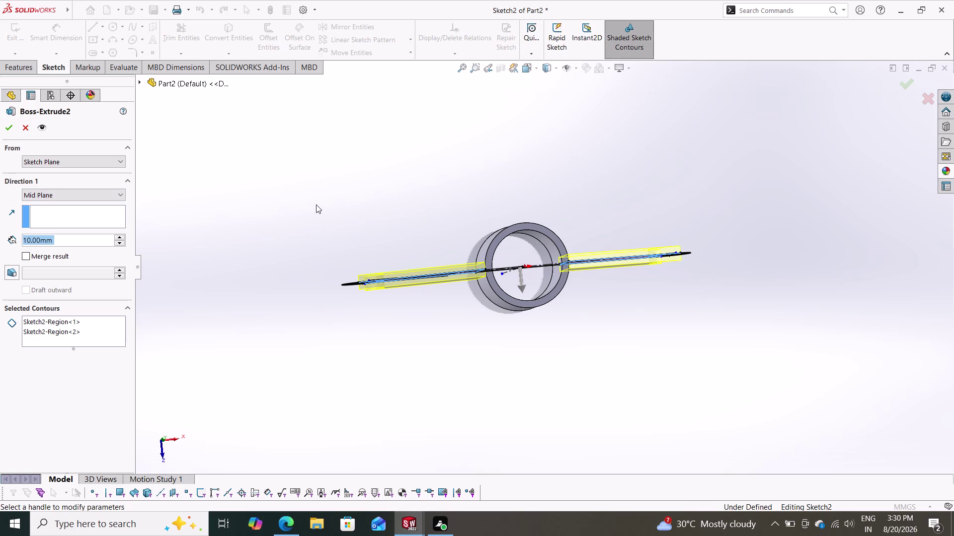
text(3)
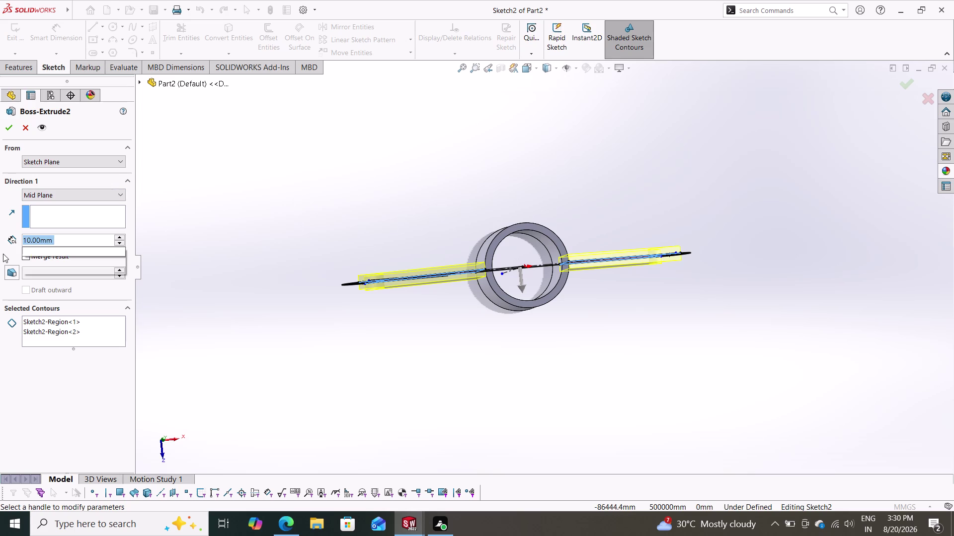
text(0)
key(Return)
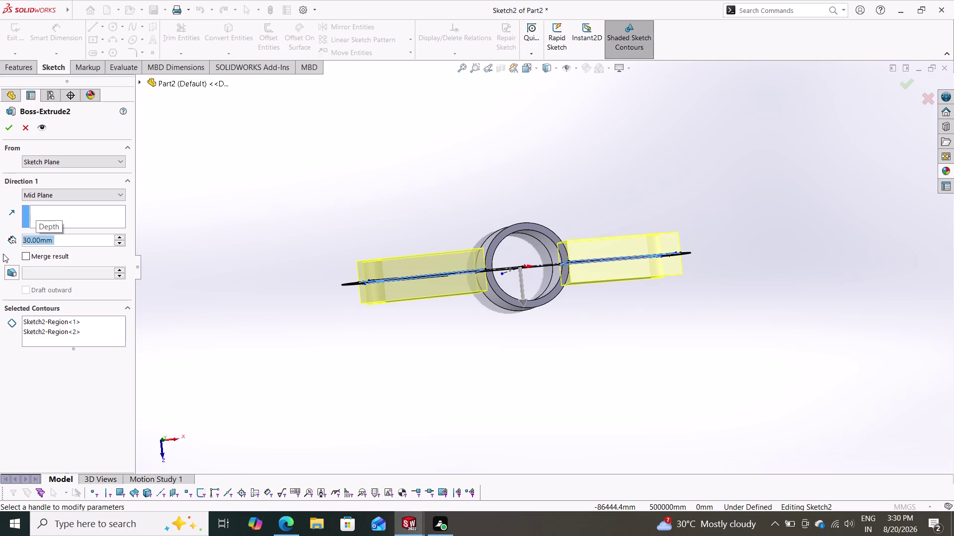
click(8, 130)
middle_drag(355, 319, 349, 279)
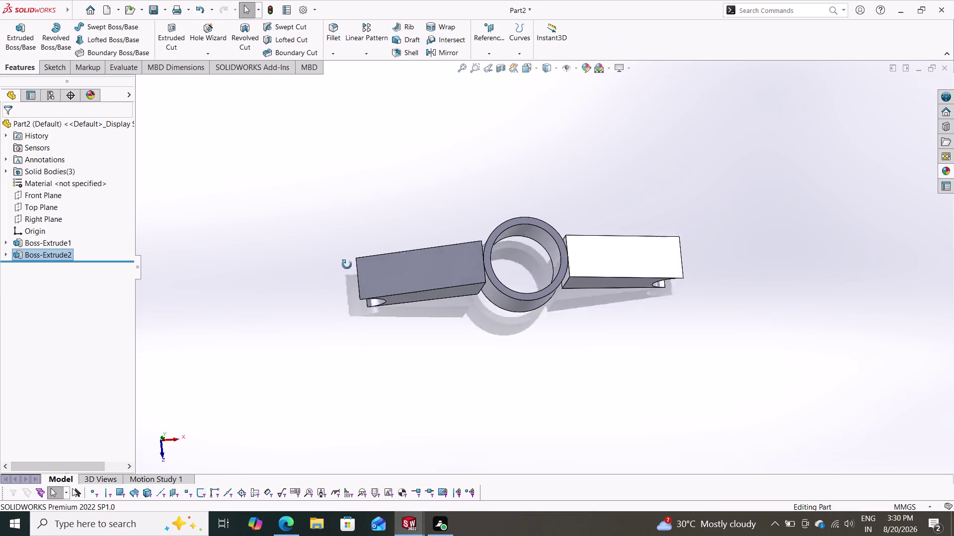
Orbit the model to inspect the arm plates from above and from the sides.
middle_drag(349, 279, 331, 155)
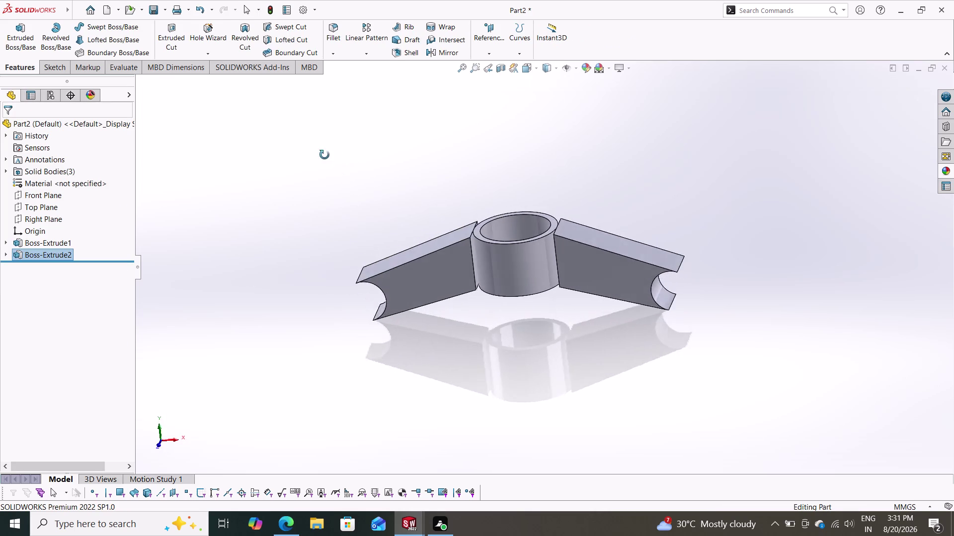
middle_drag(331, 156, 333, 283)
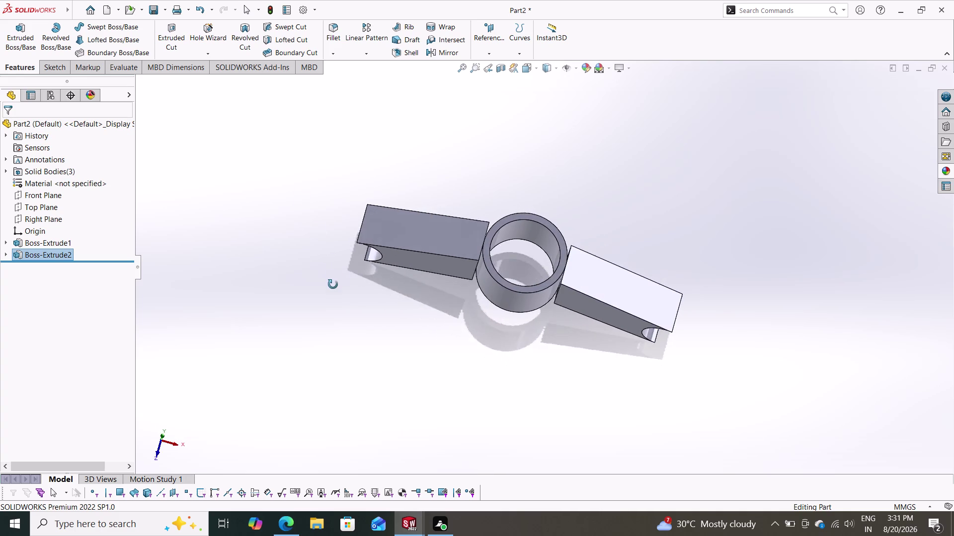
middle_drag(333, 283, 337, 303)
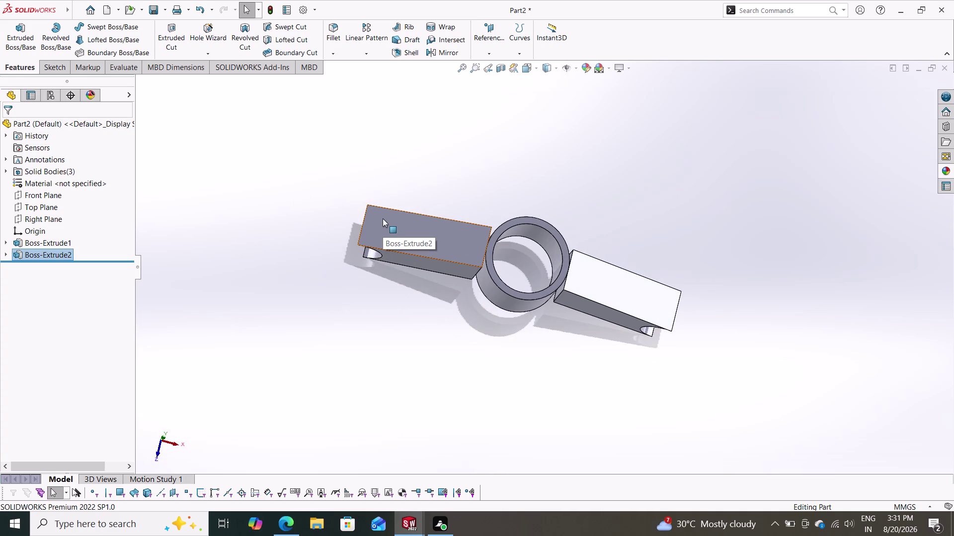
middle_drag(454, 326, 453, 228)
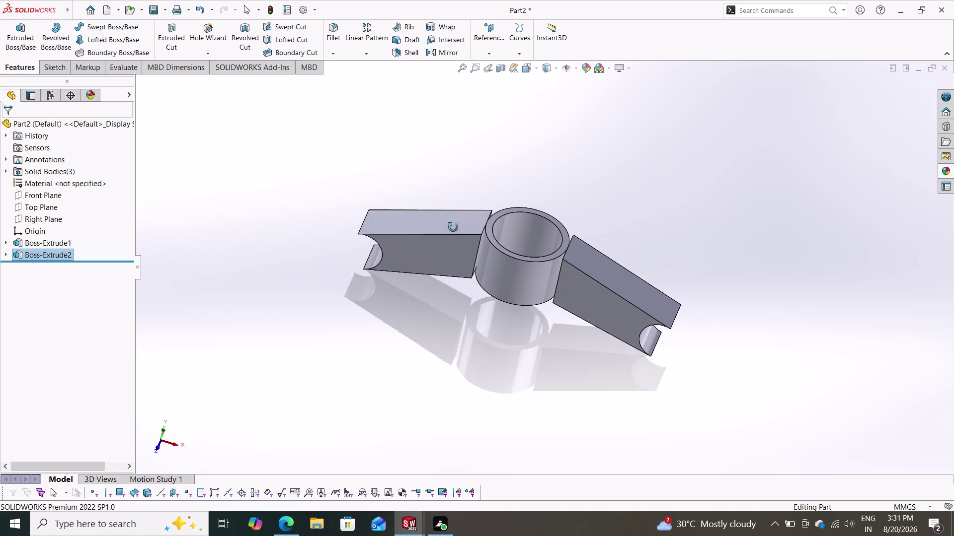
middle_drag(453, 227, 462, 220)
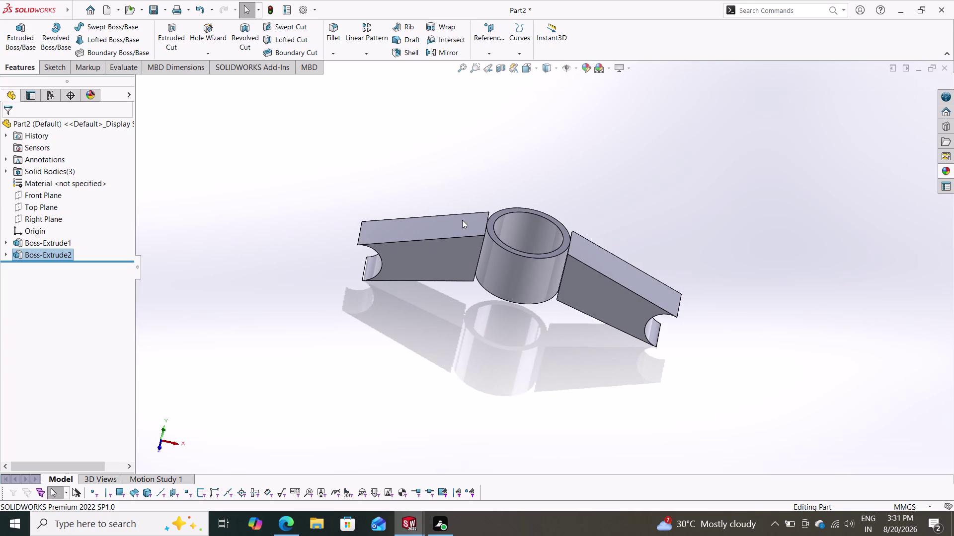
Undo the 30 mm extrusion and reopen Sketch2 under Boss-Extrude2 for editing.
key(ctrl+z)
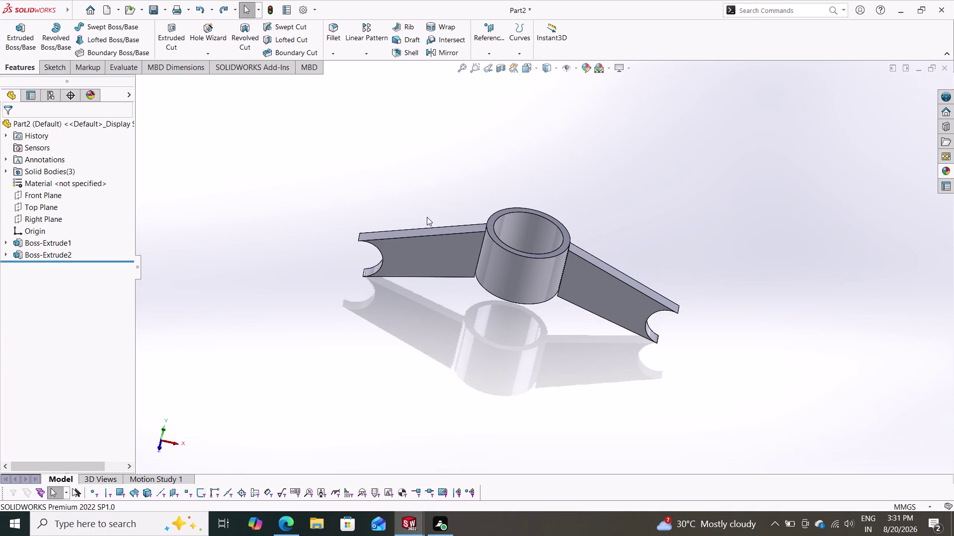
click(35, 259)
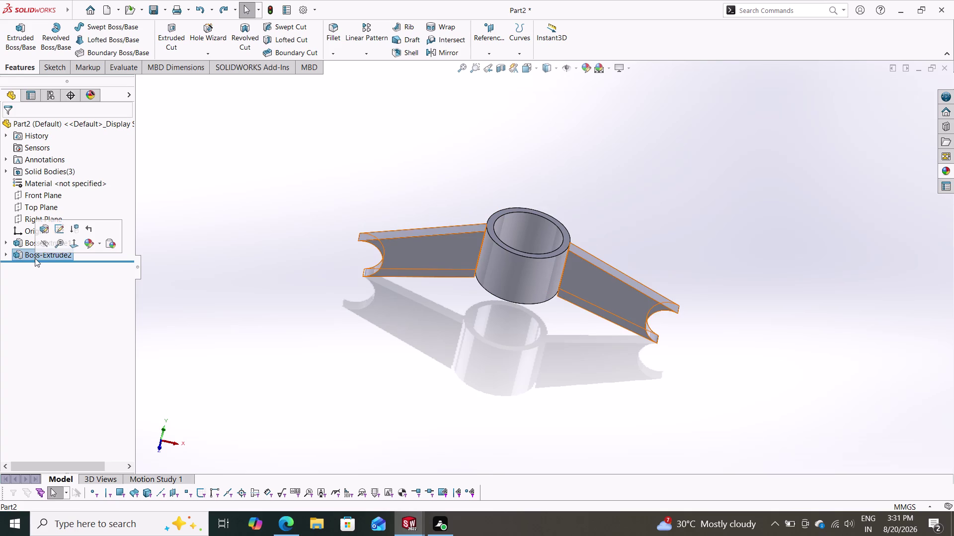
click(58, 229)
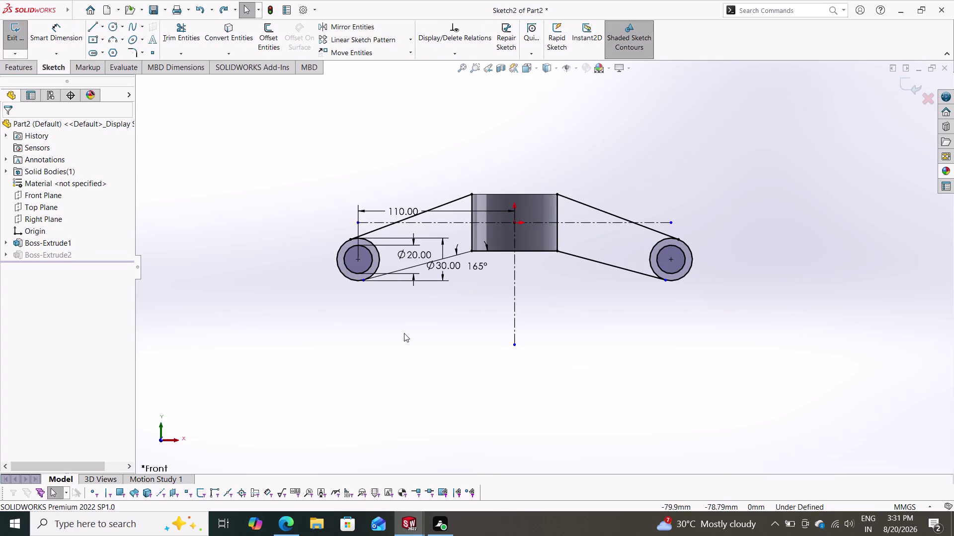
scroll(down, 3)
scroll(down, 3)
scroll(down, 3)
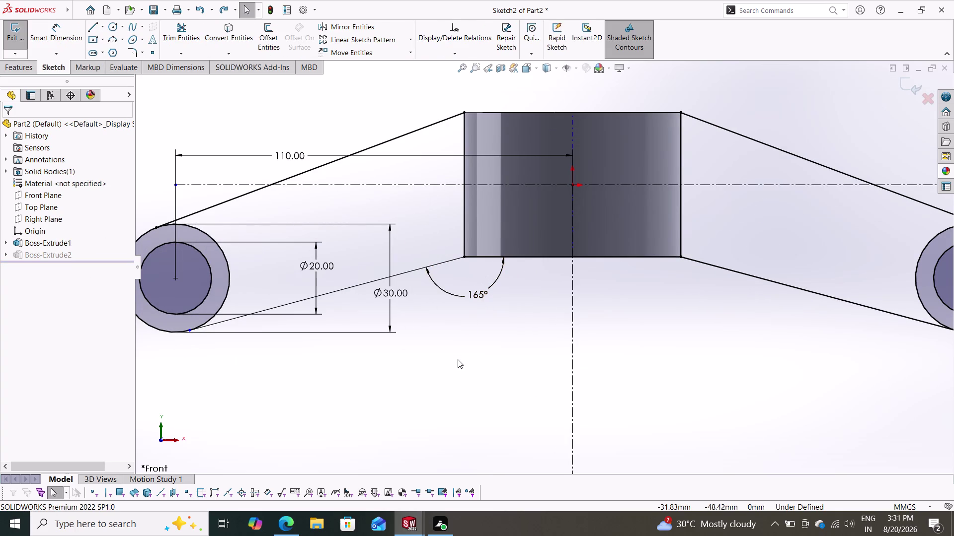
scroll(up, 3)
scroll(up, 3)
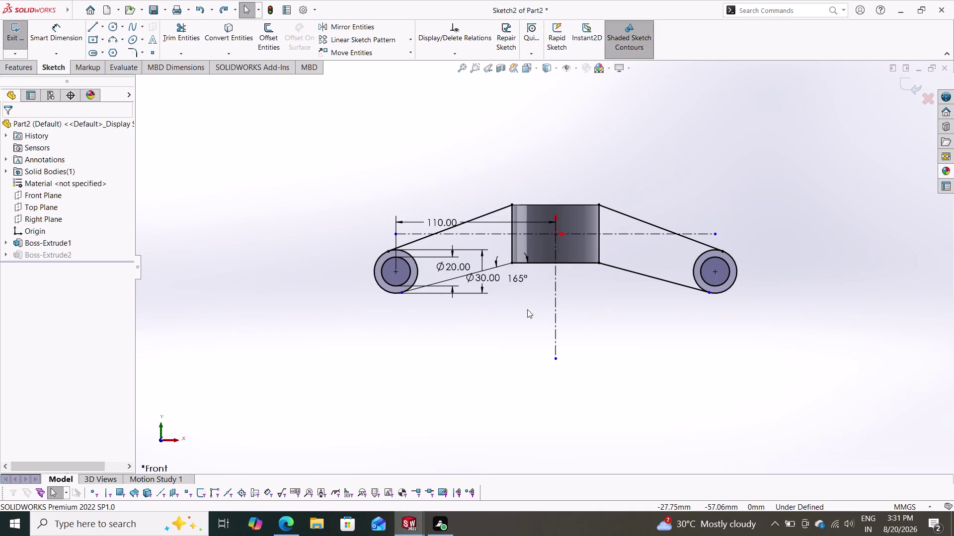
scroll(down, 3)
scroll(down, 3)
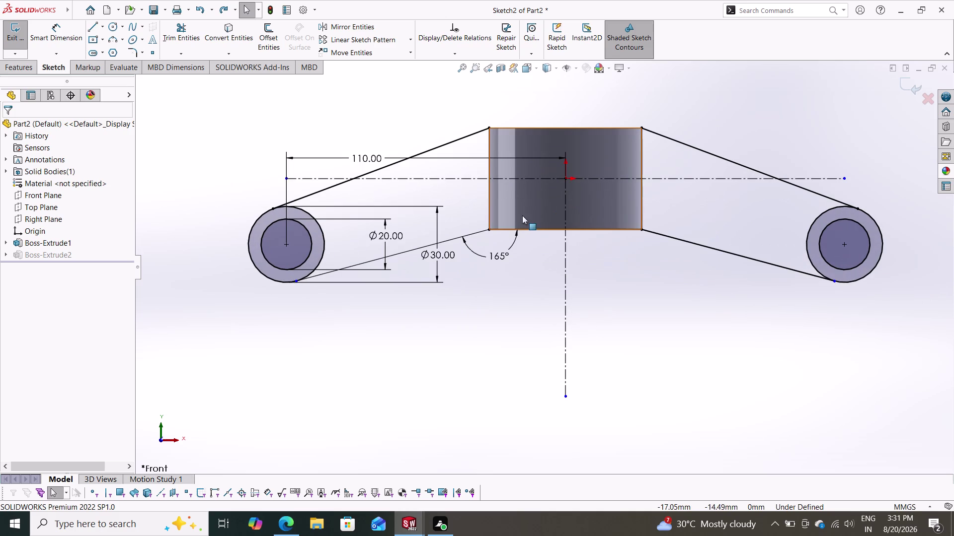
scroll(up, 3)
scroll(down, 3)
scroll(down, 3)
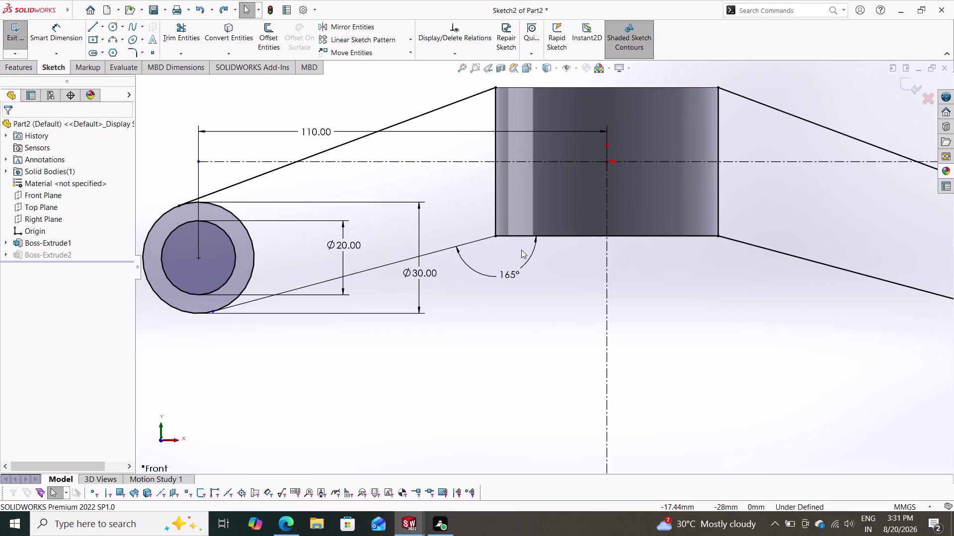
scroll(down, 3)
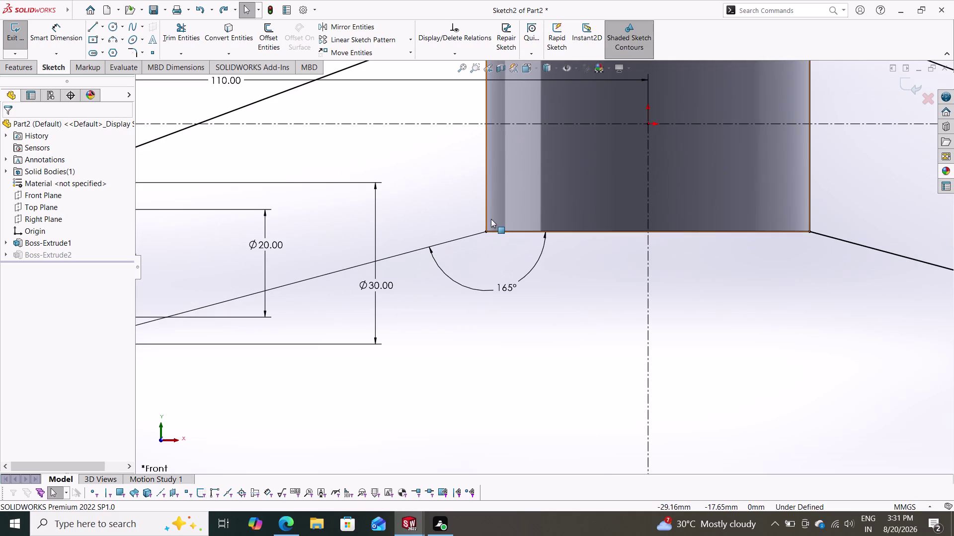
scroll(up, 3)
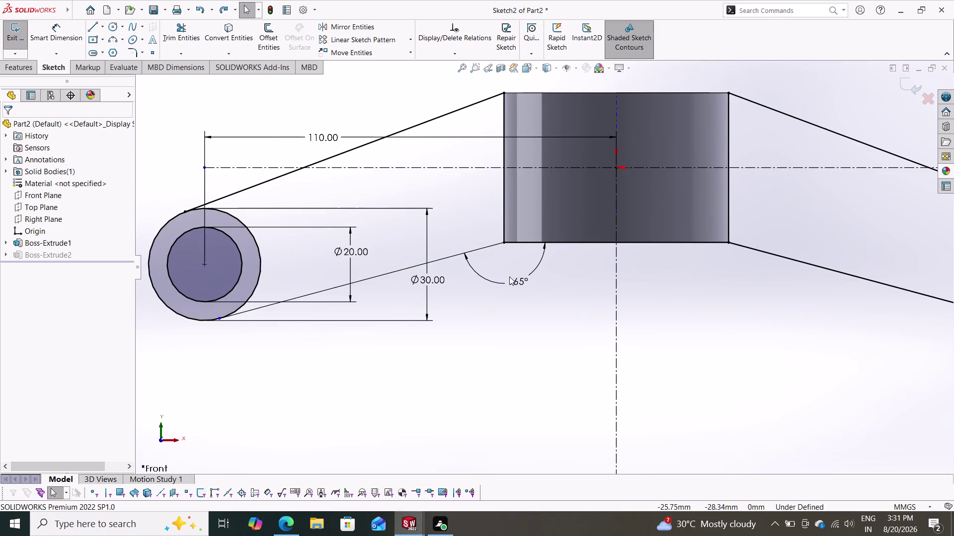
click(92, 25)
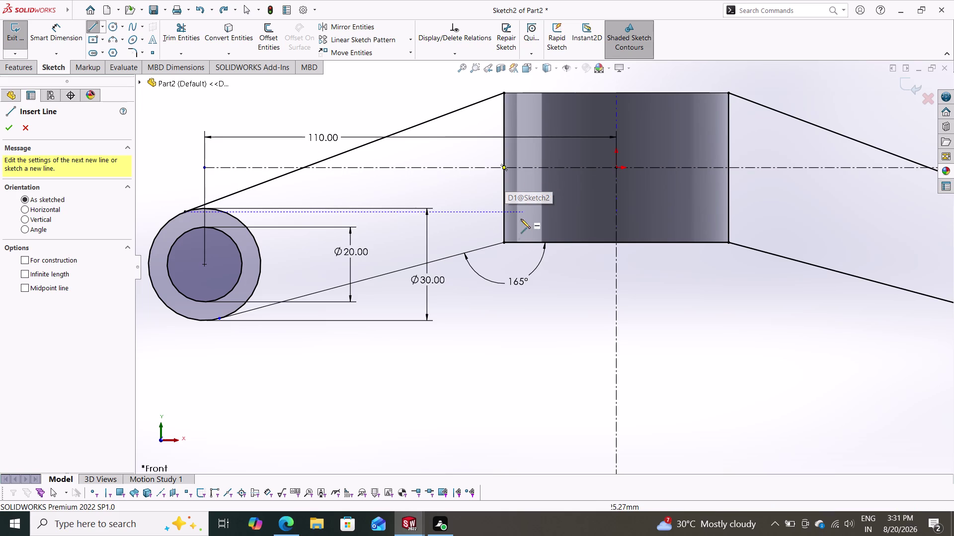
click(505, 241)
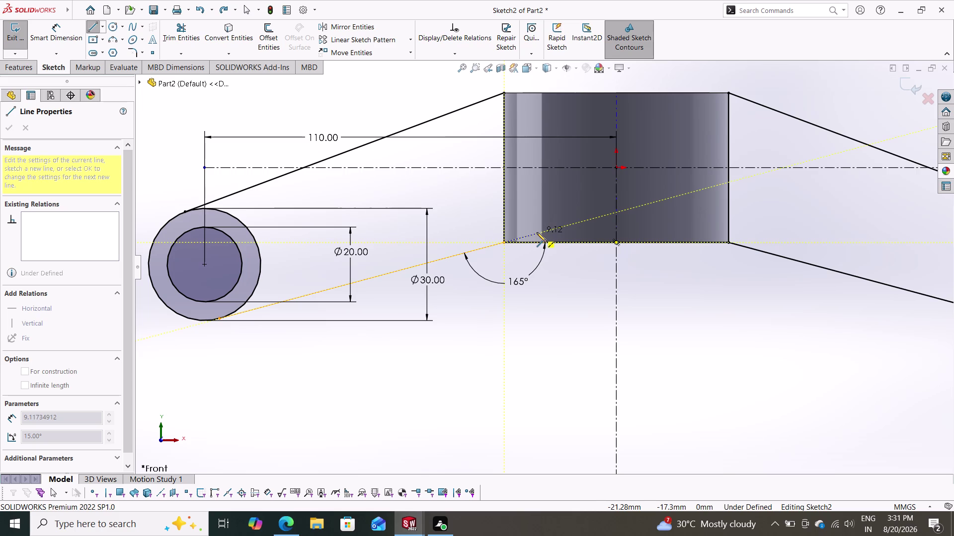
click(536, 233)
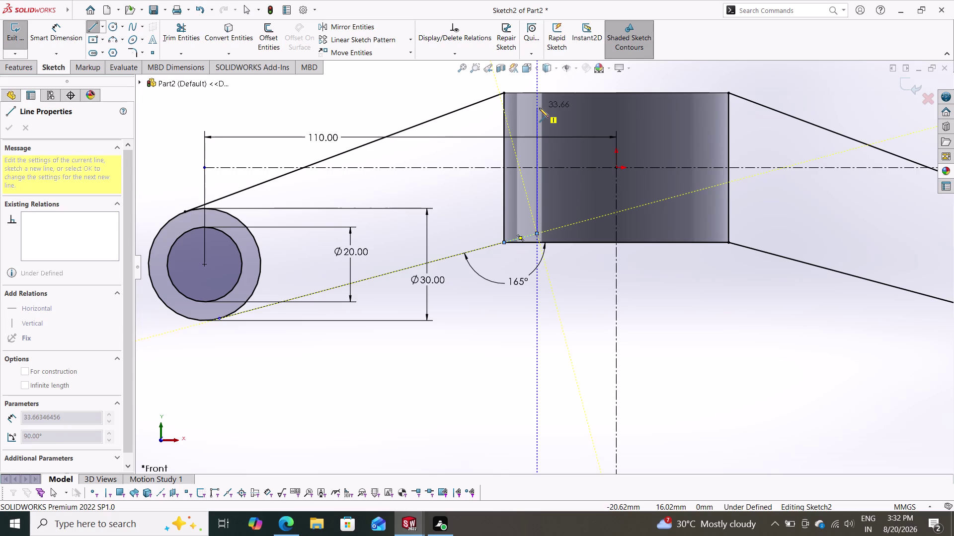
key(Escape)
key(Escape)
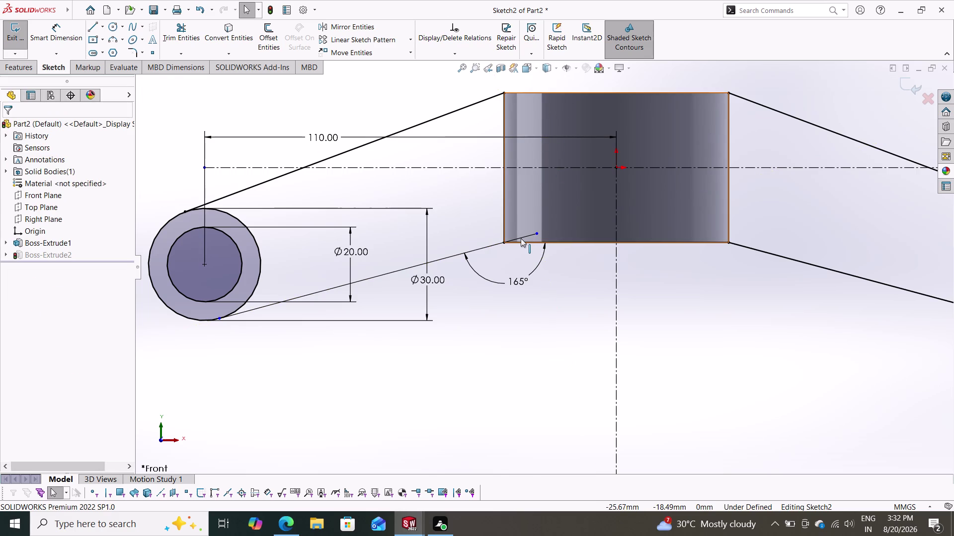
click(521, 238)
key(Delete)
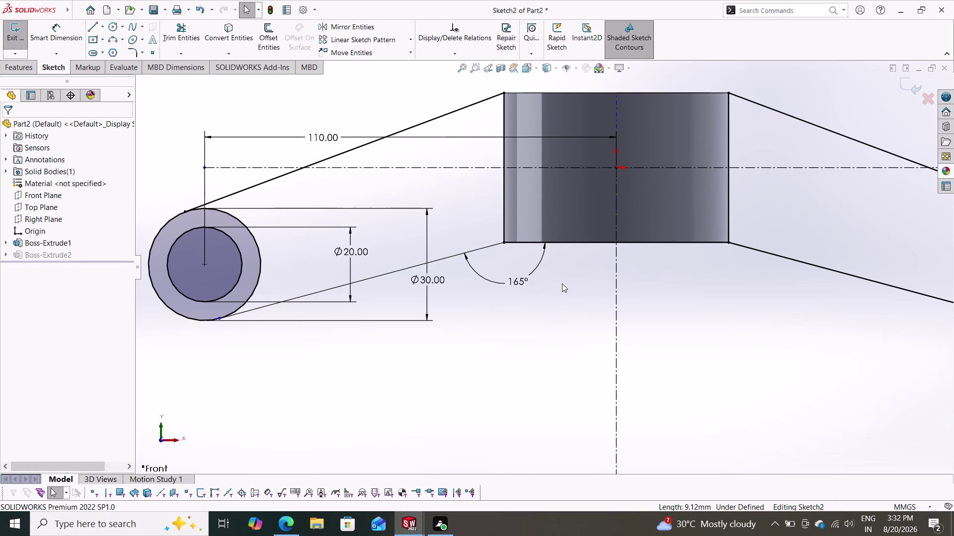
Exit Sketch2 and rebuild the tube with both notched arm plates, then select Boss-Extrude2.
scroll(down, 3)
scroll(up, 3)
scroll(up, 3)
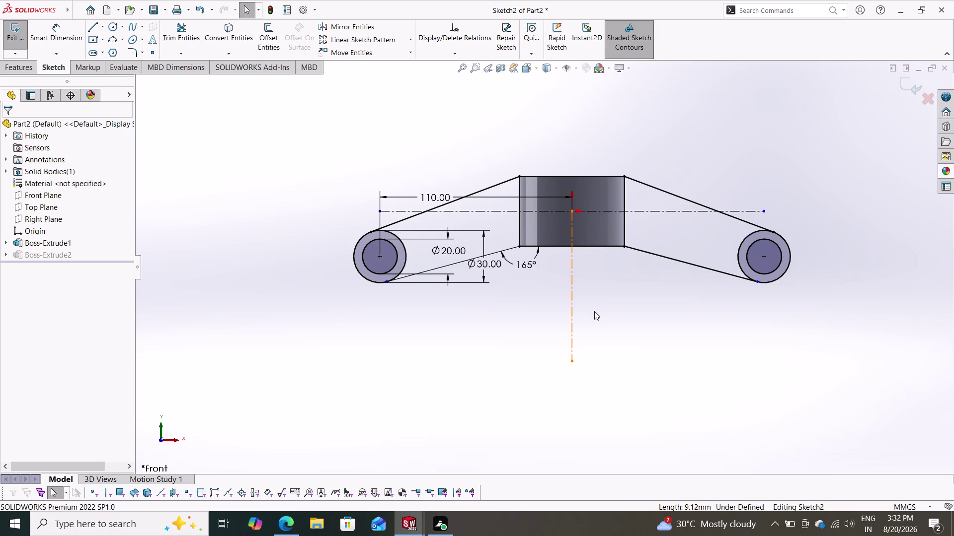
click(28, 69)
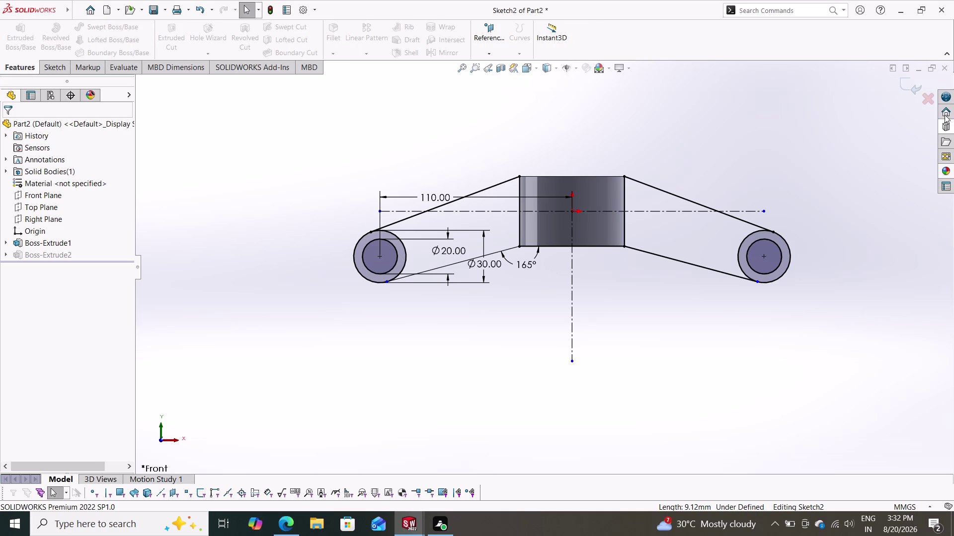
click(909, 84)
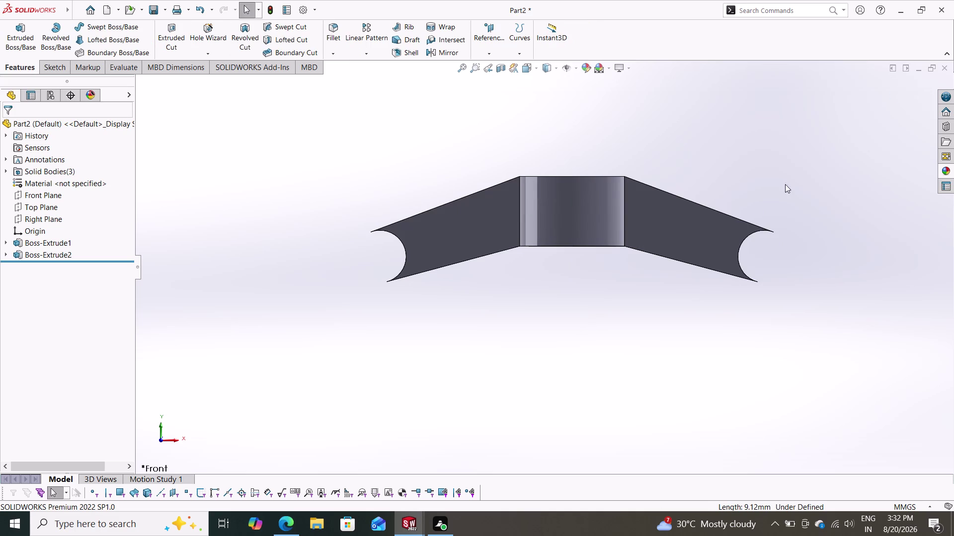
middle_drag(661, 105, 659, 265)
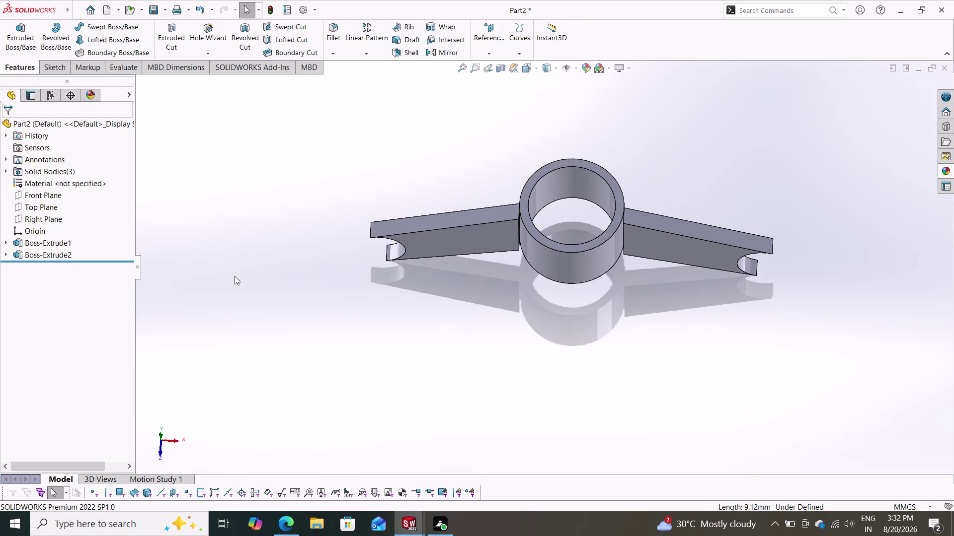
click(37, 256)
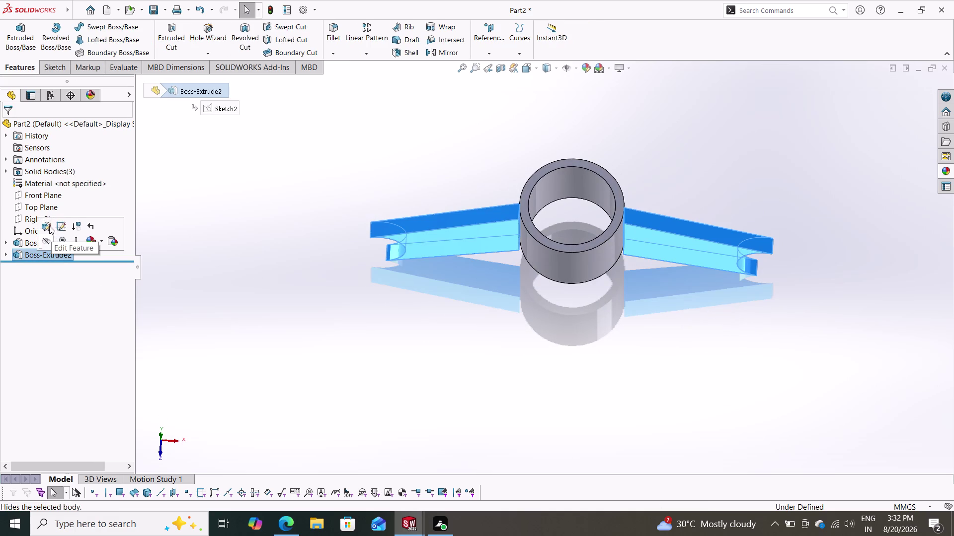
Change Boss-Extrude2 to a 40 mm depth with Mid Plane end condition.
click(49, 226)
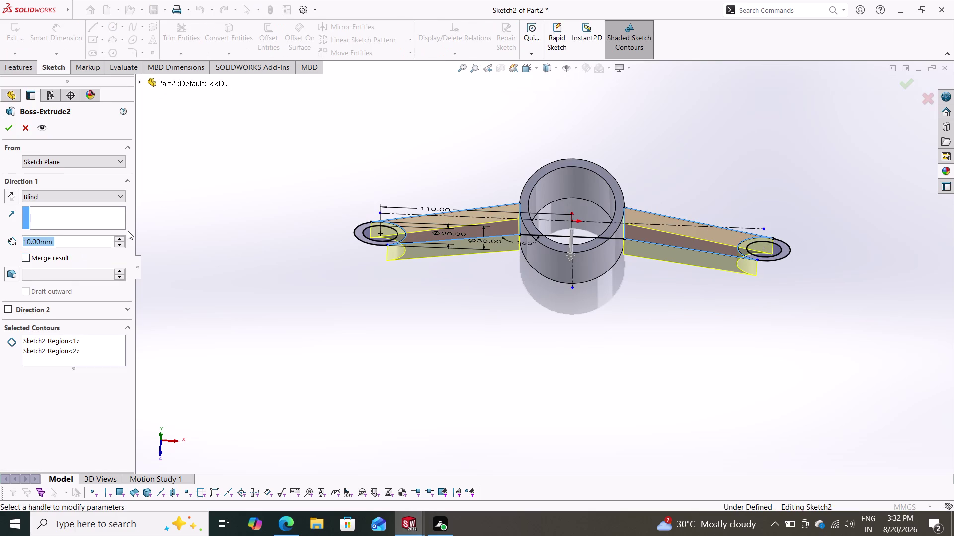
text(4)
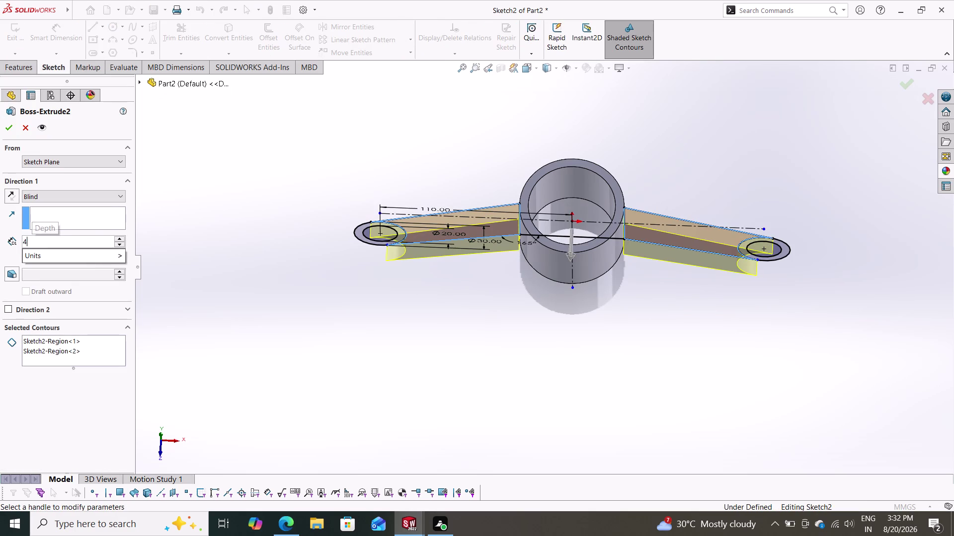
text(0)
key(Return)
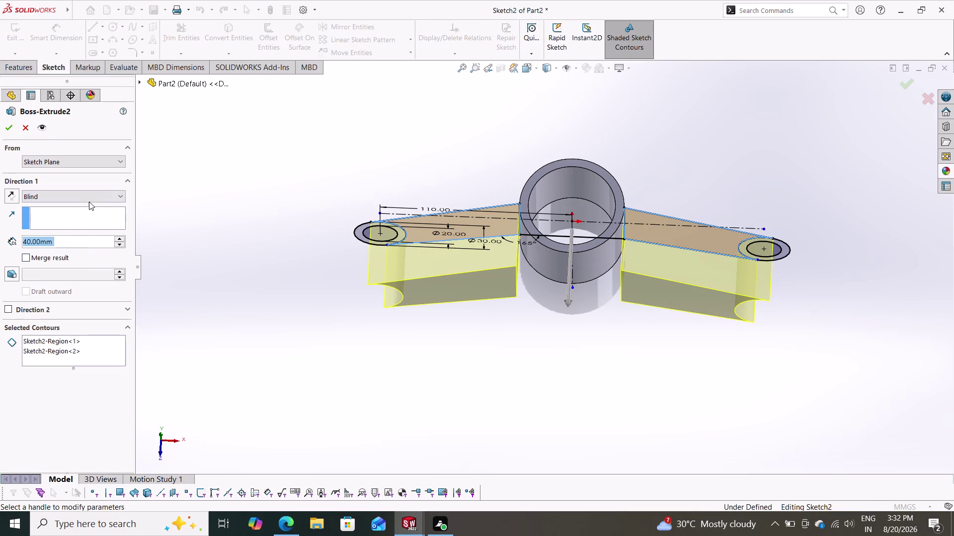
click(99, 196)
click(63, 261)
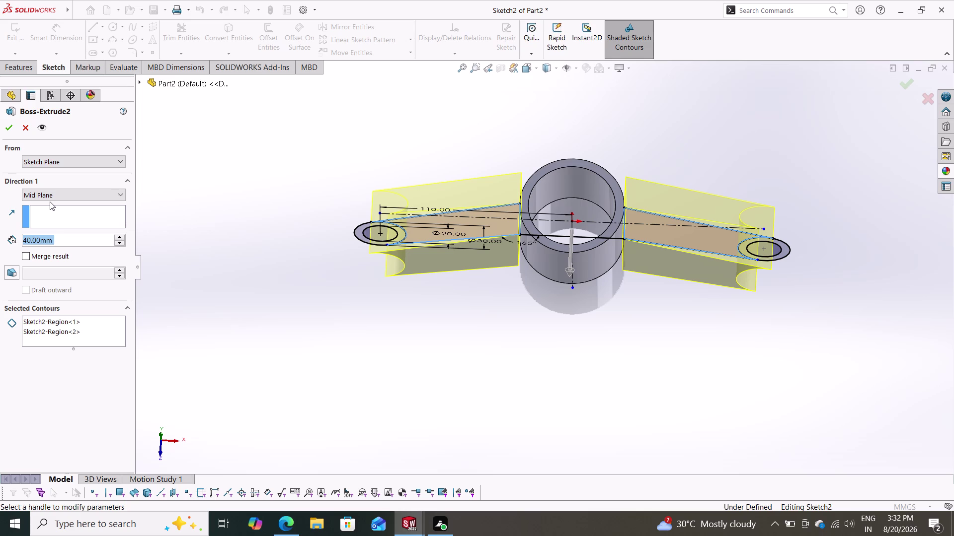
click(13, 130)
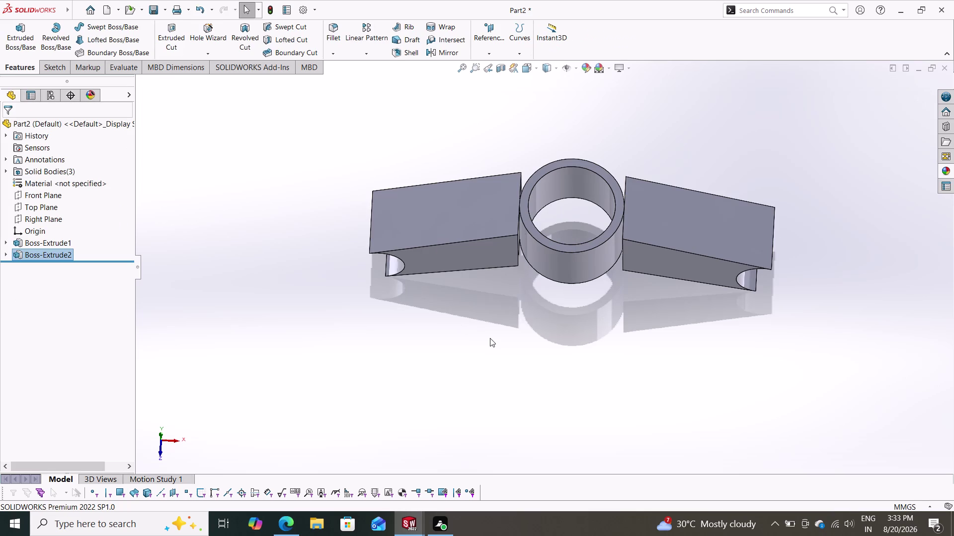
middle_drag(490, 339, 480, 281)
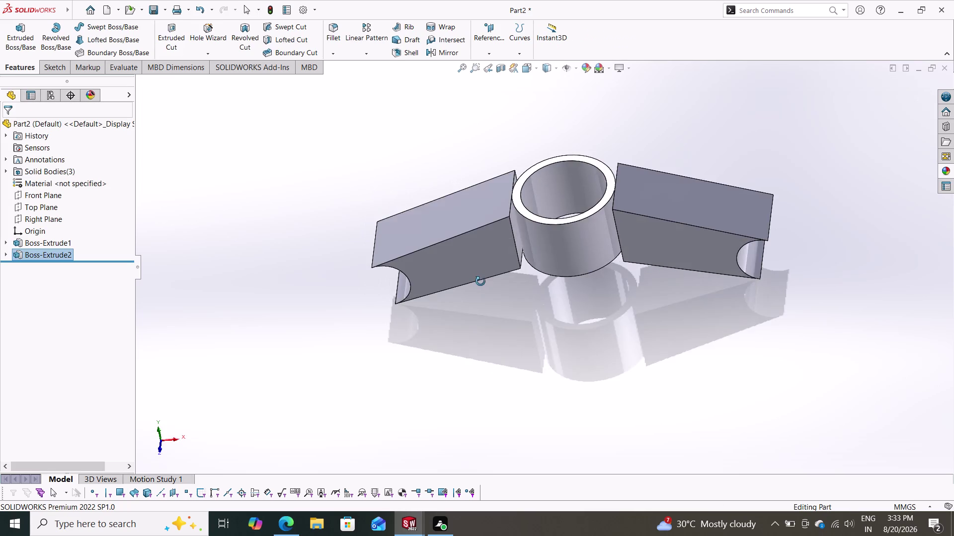
middle_drag(480, 282, 455, 234)
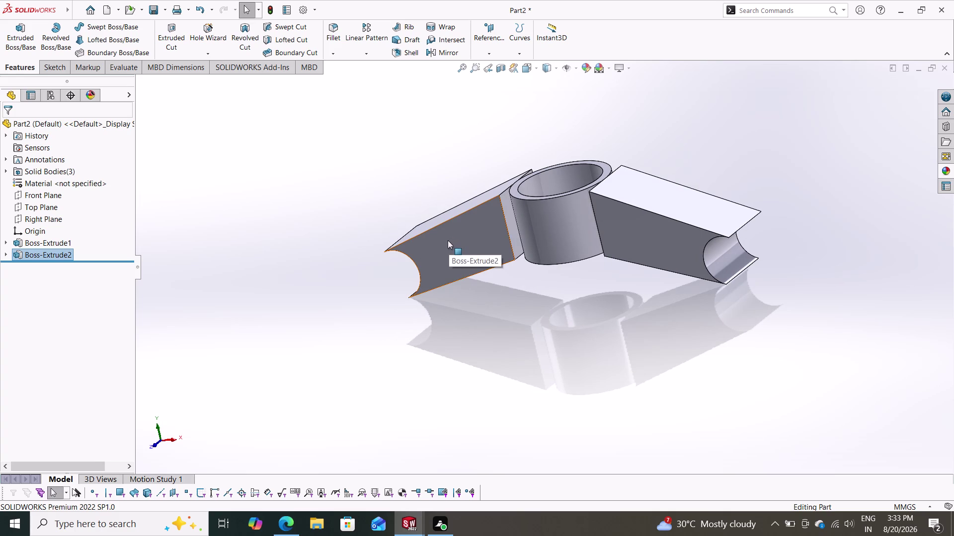
middle_drag(479, 306, 508, 383)
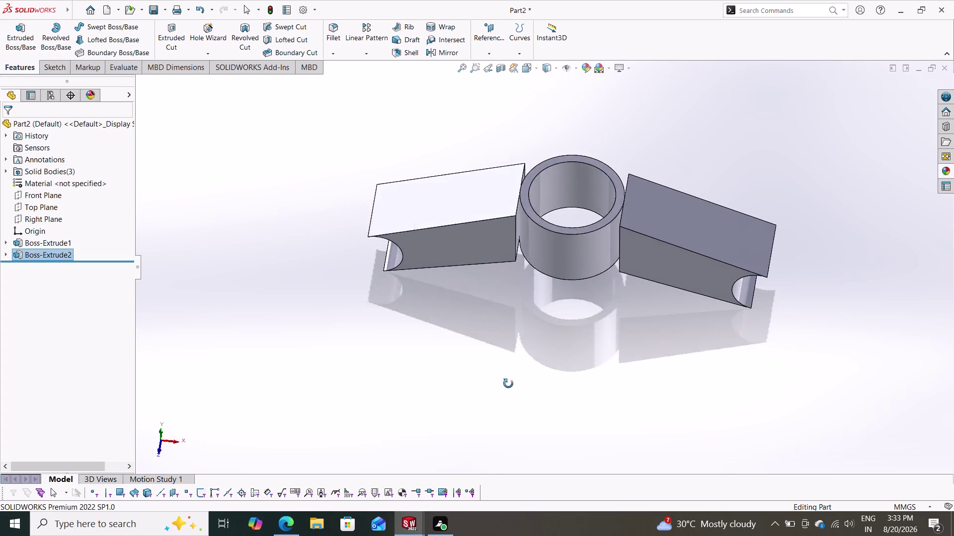
middle_drag(508, 383, 504, 350)
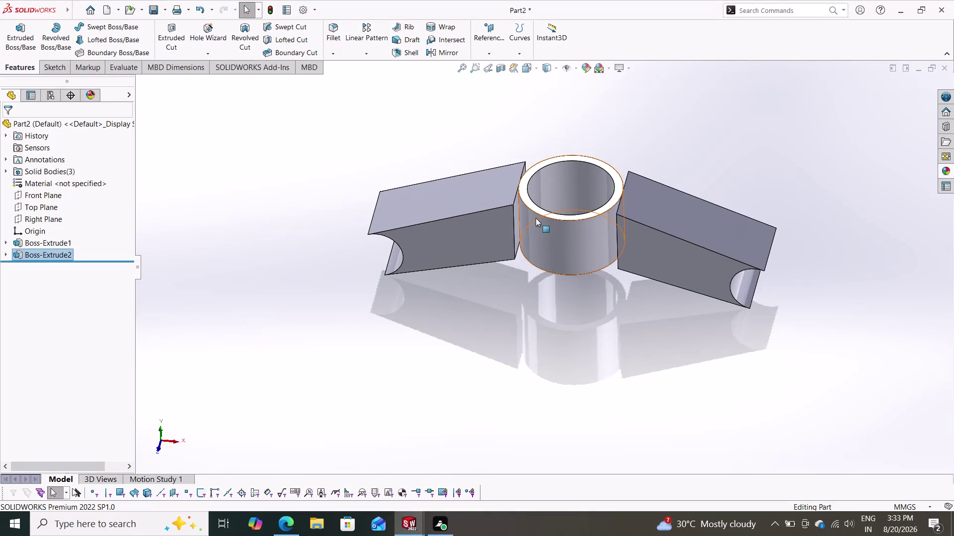
drag(469, 241, 519, 236)
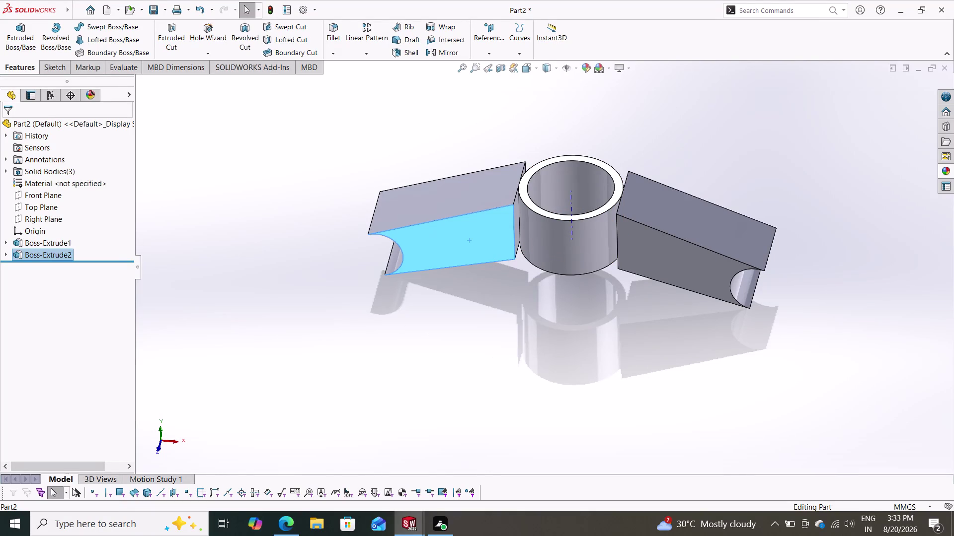
drag(519, 236, 519, 235)
key(Escape)
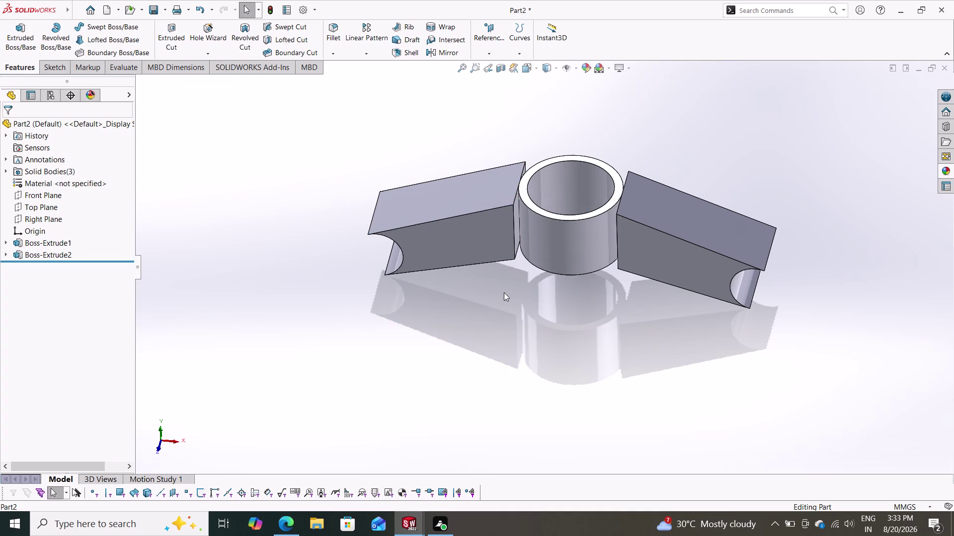
key(Escape)
scroll(down, 3)
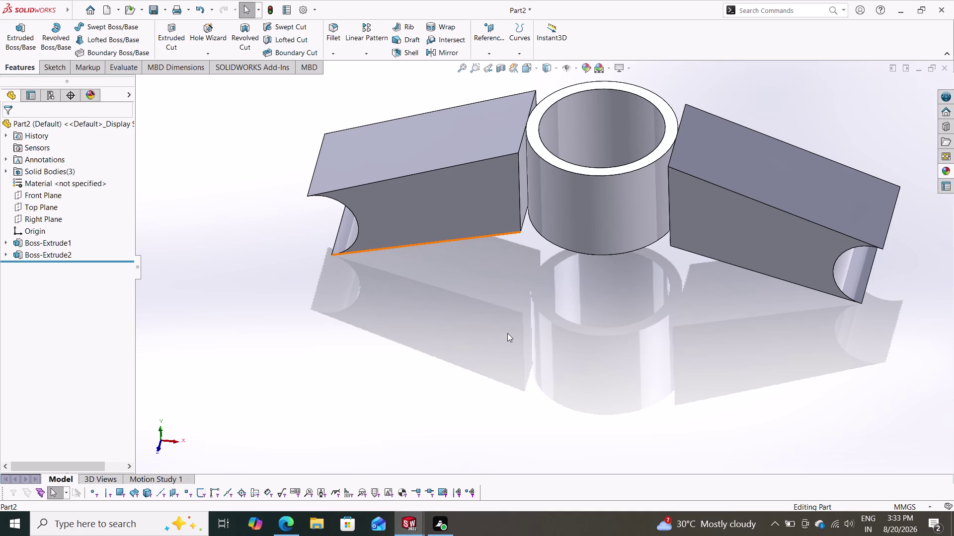
scroll(down, 3)
scroll(up, 3)
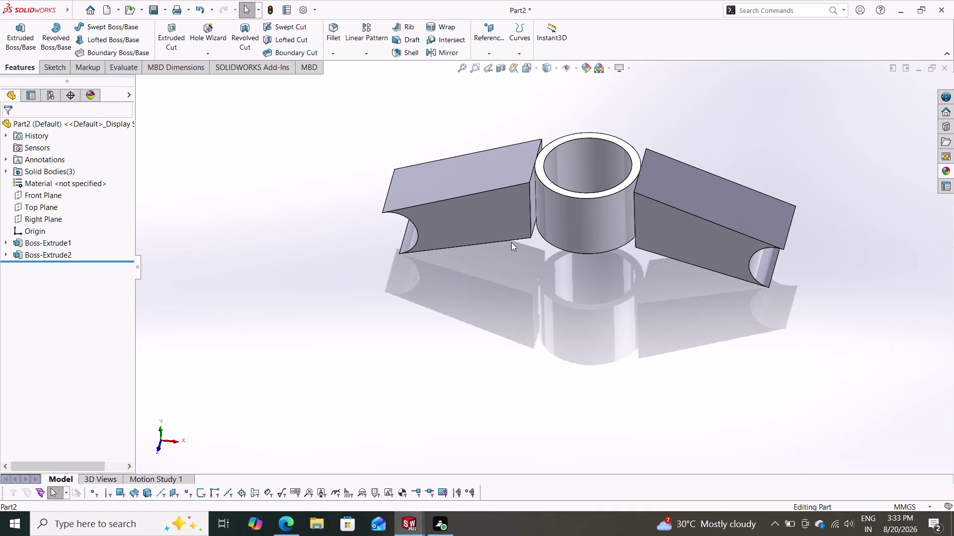
middle_drag(511, 242, 522, 381)
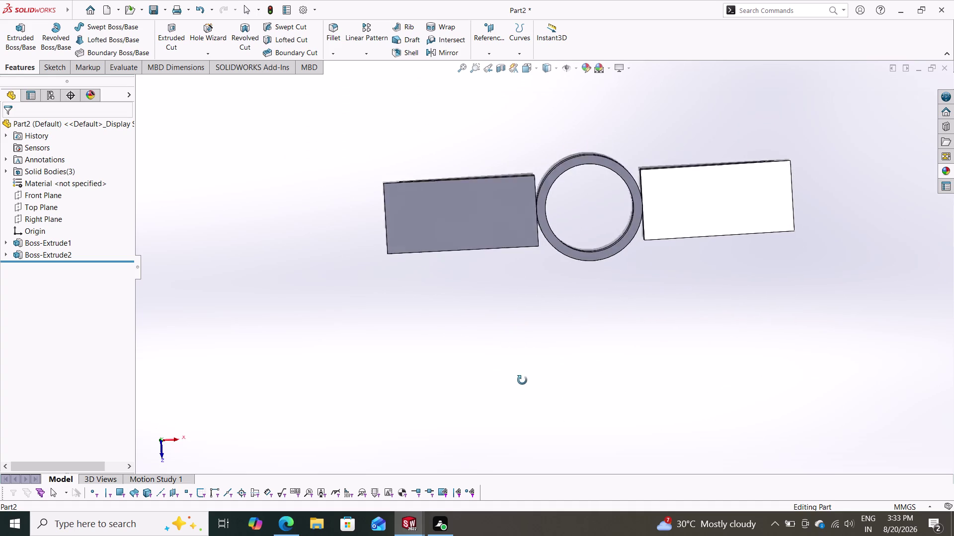
middle_drag(522, 380, 522, 391)
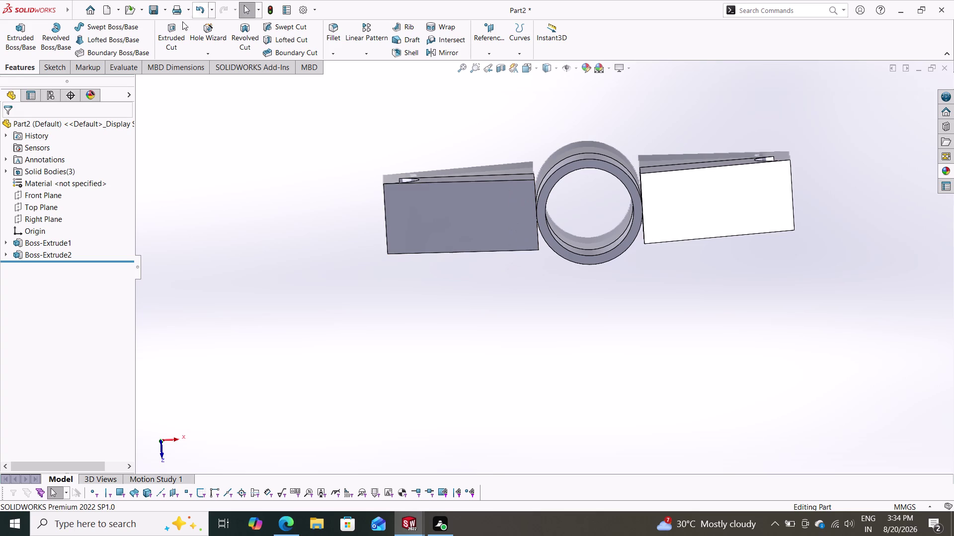
click(34, 202)
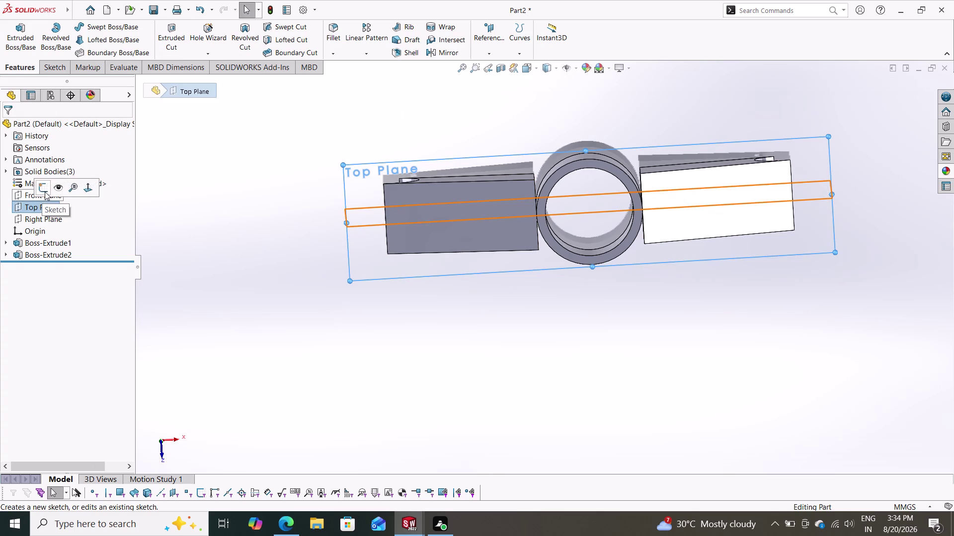
click(44, 192)
key(Escape)
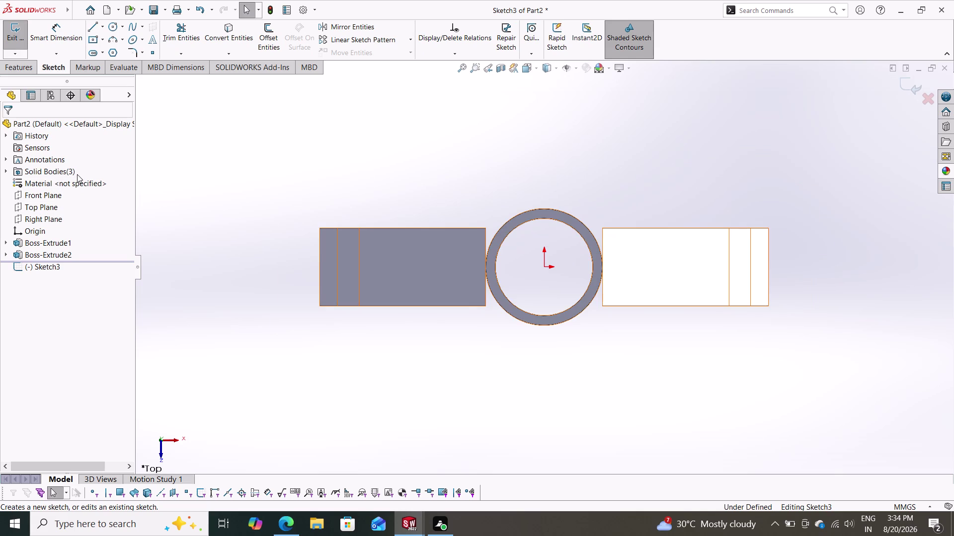
middle_drag(385, 359, 394, 297)
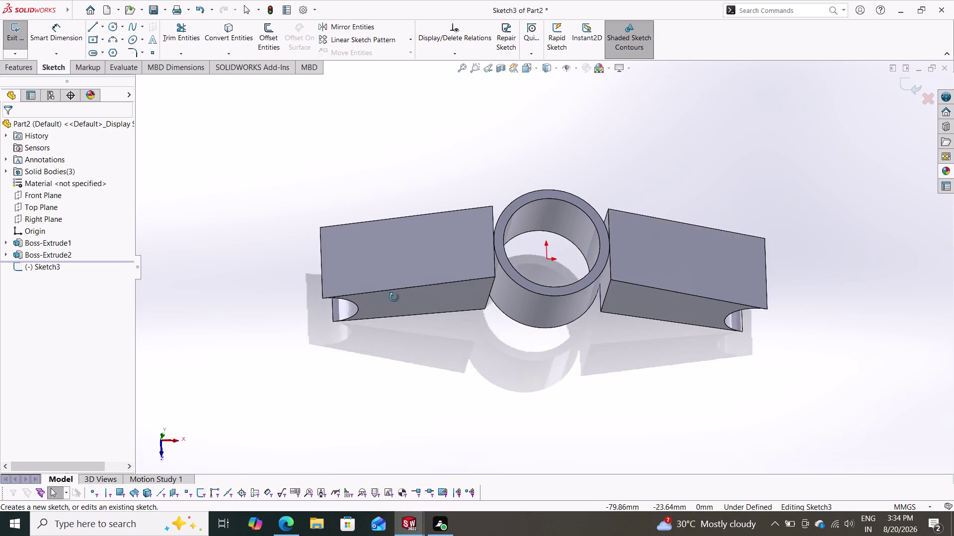
middle_drag(394, 298, 396, 347)
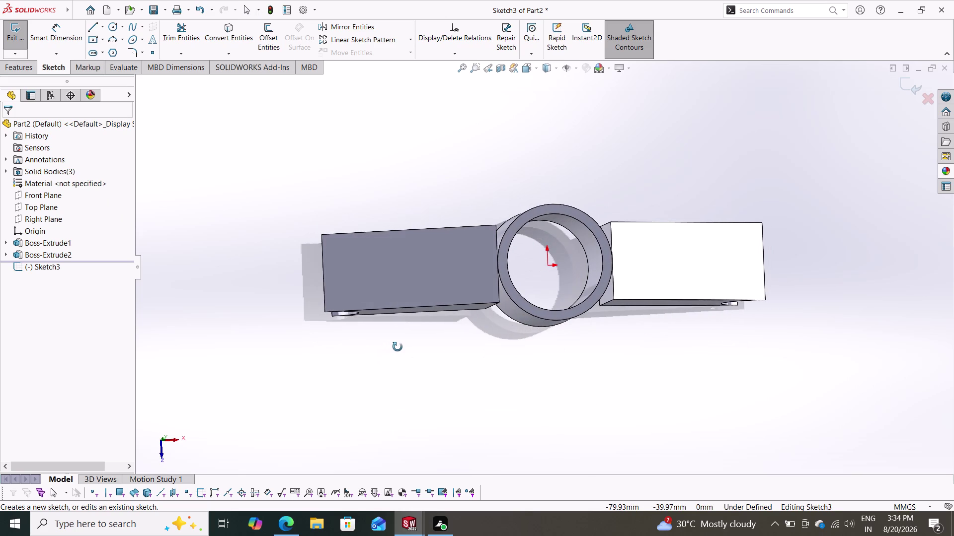
middle_drag(396, 347, 397, 348)
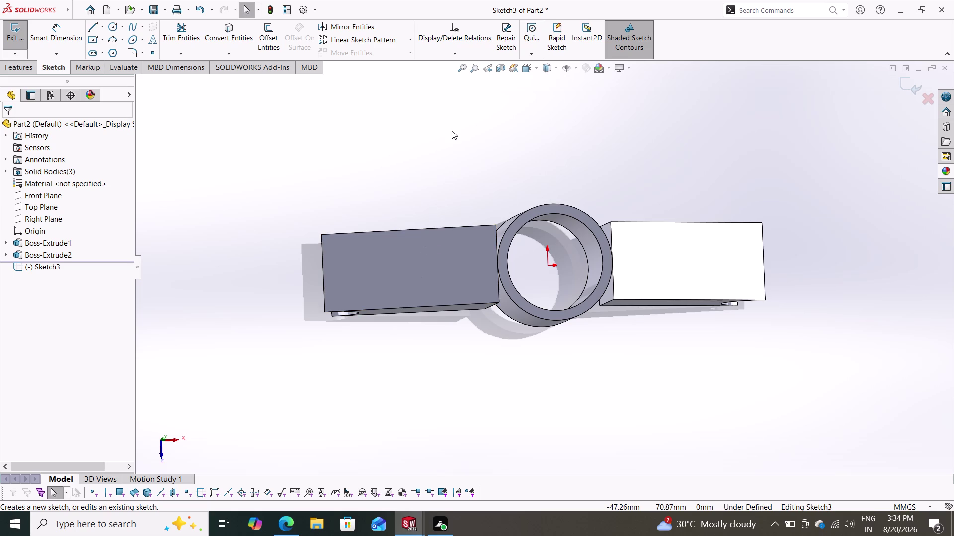
middle_drag(451, 131, 440, 140)
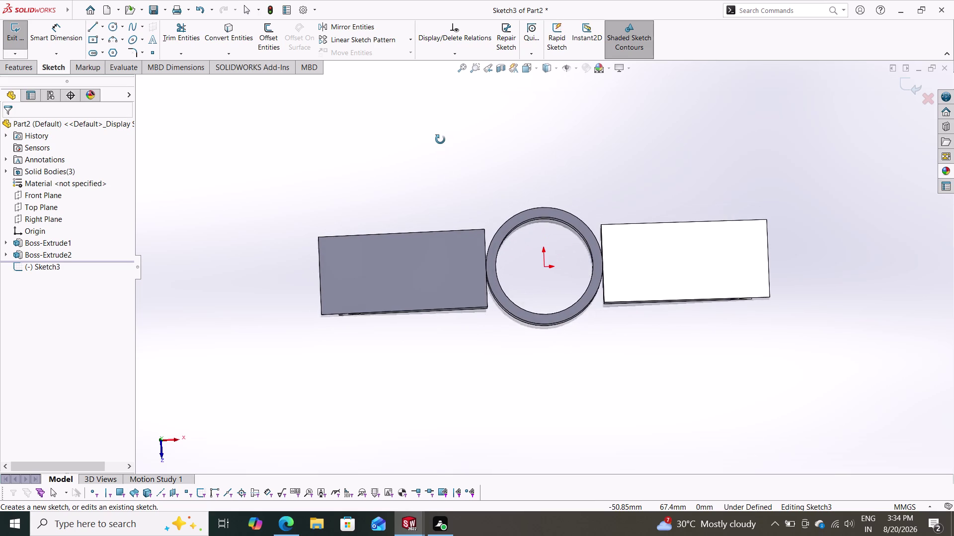
middle_drag(440, 140, 445, 144)
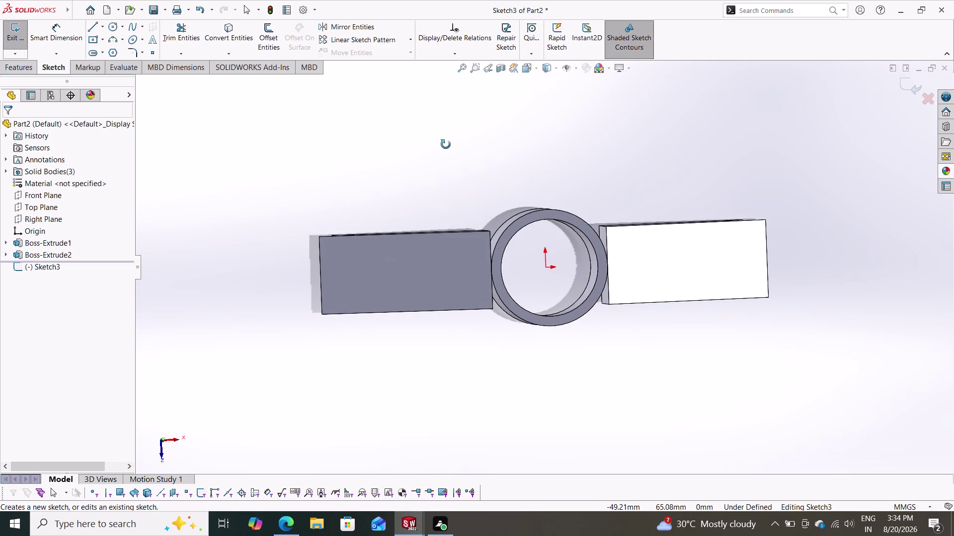
middle_drag(445, 144, 443, 141)
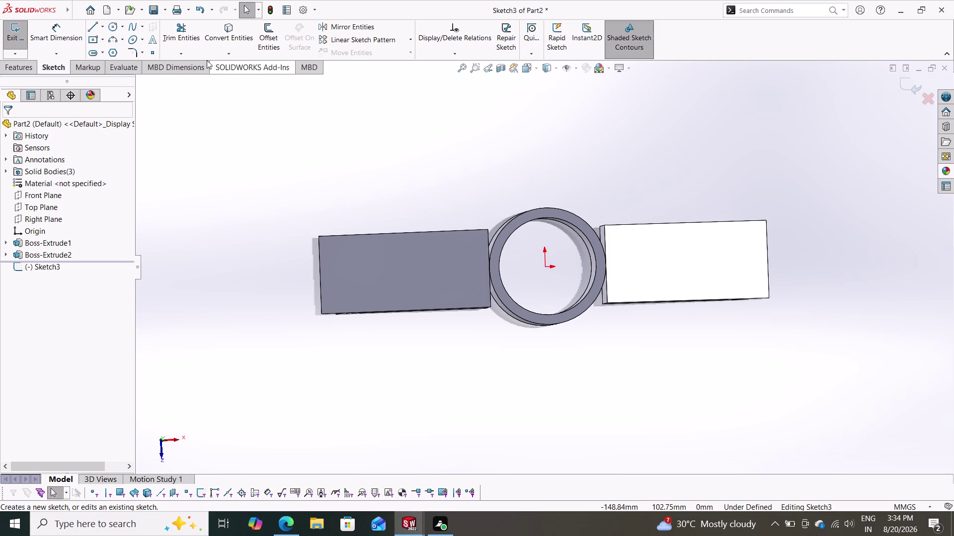
click(46, 204)
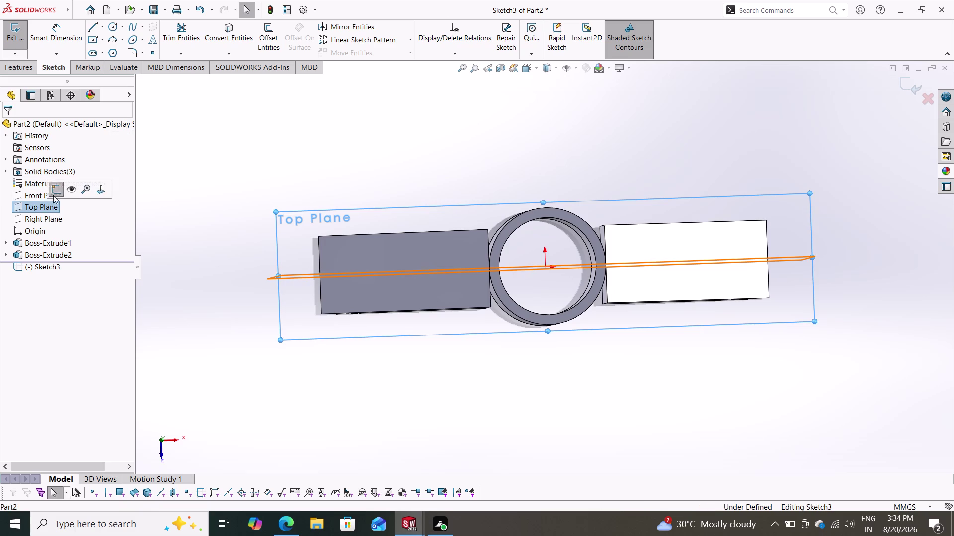
click(54, 189)
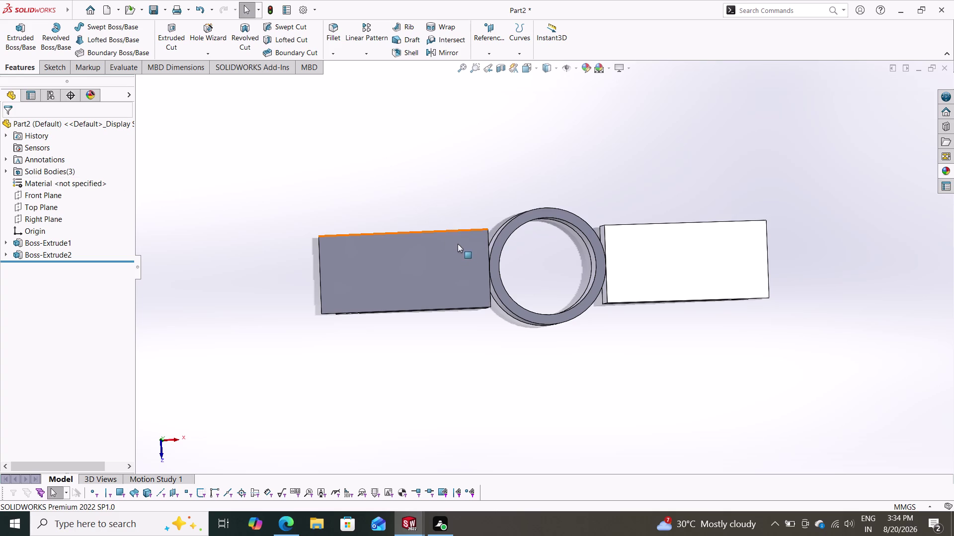
Start a trial sketch on the left arm plate's top face.
scroll(down, 3)
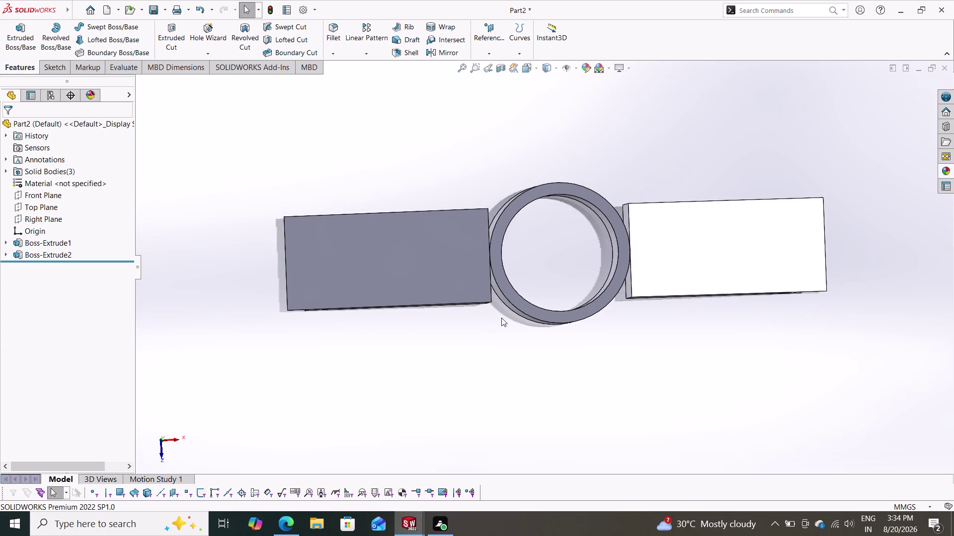
scroll(down, 3)
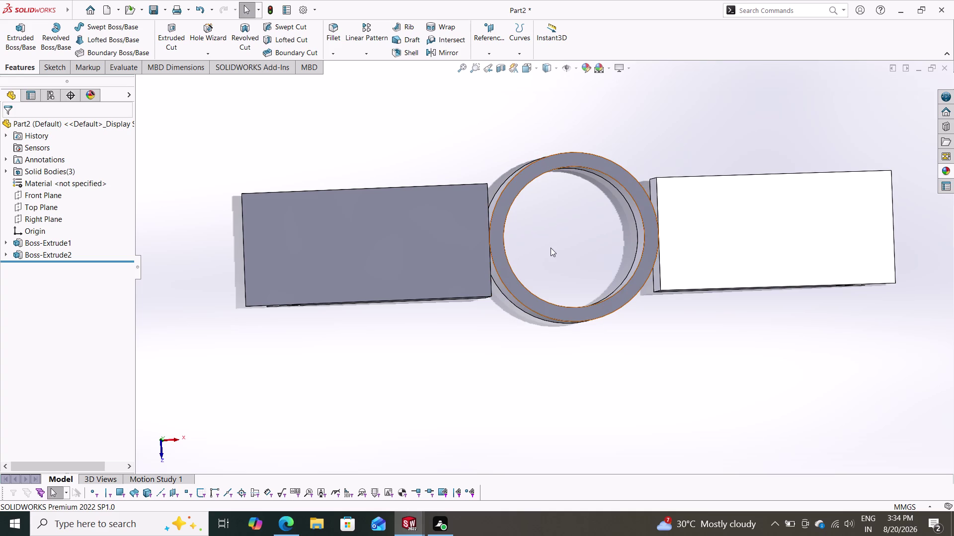
click(47, 67)
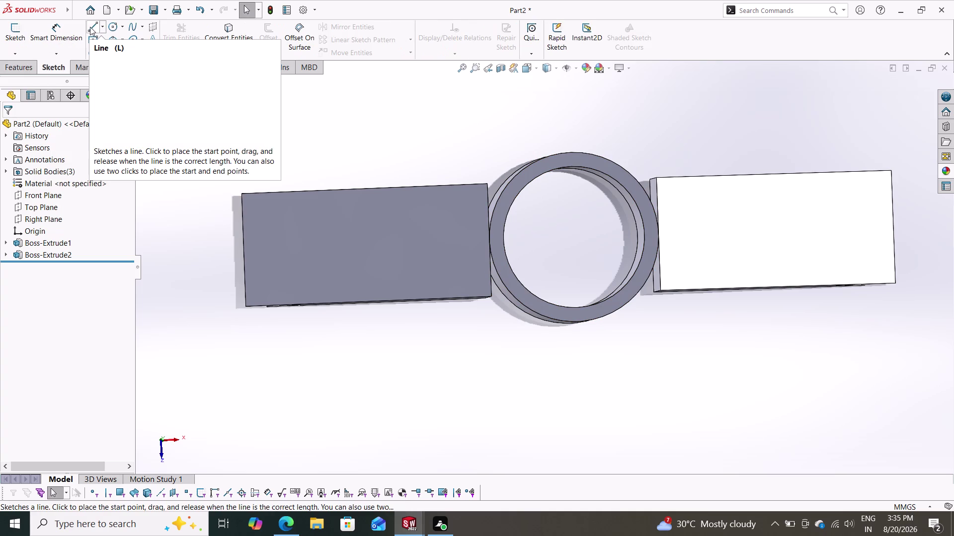
click(93, 25)
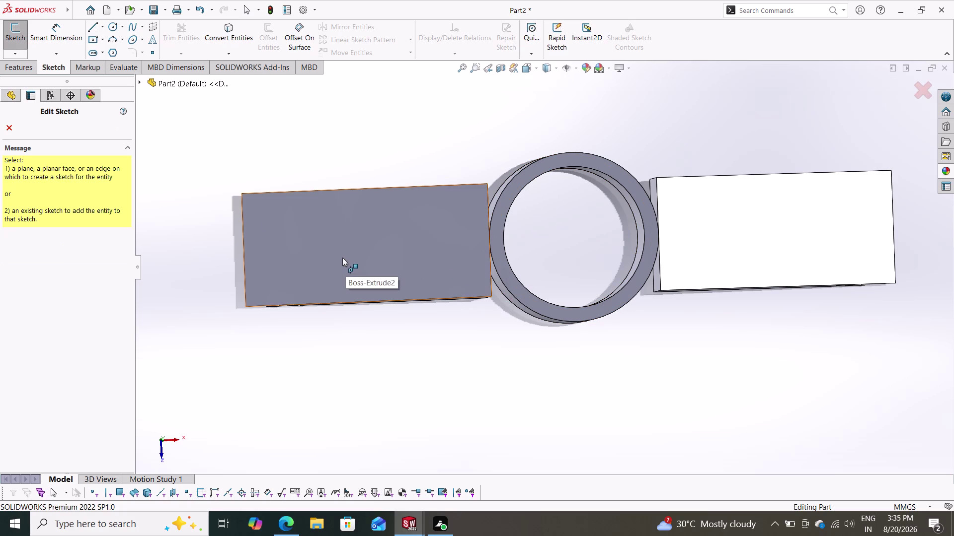
key(Escape)
key(Escape)
click(378, 250)
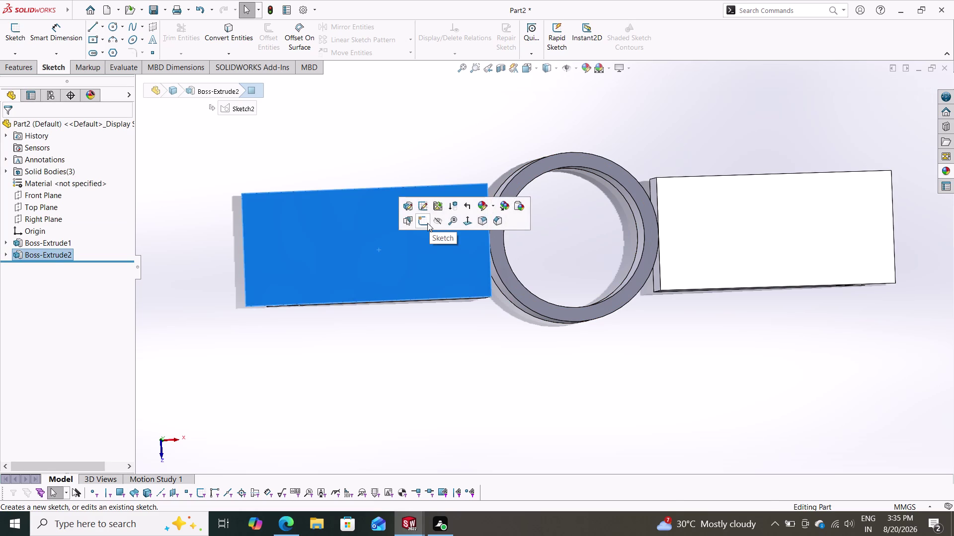
click(427, 223)
key(Escape)
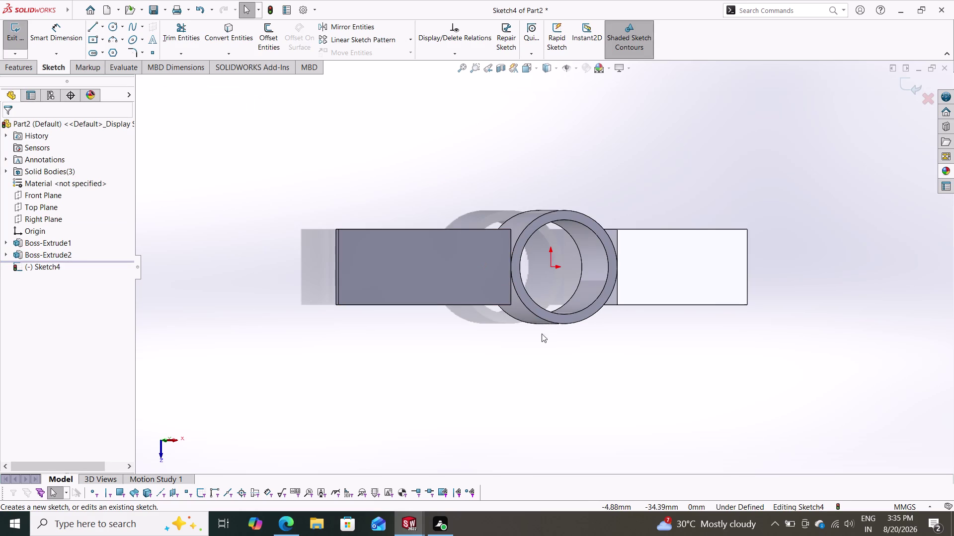
Orbit to a top view, discard the empty Sketch4, and select the Top Plane.
scroll(down, 3)
scroll(down, 3)
middle_drag(515, 321, 506, 321)
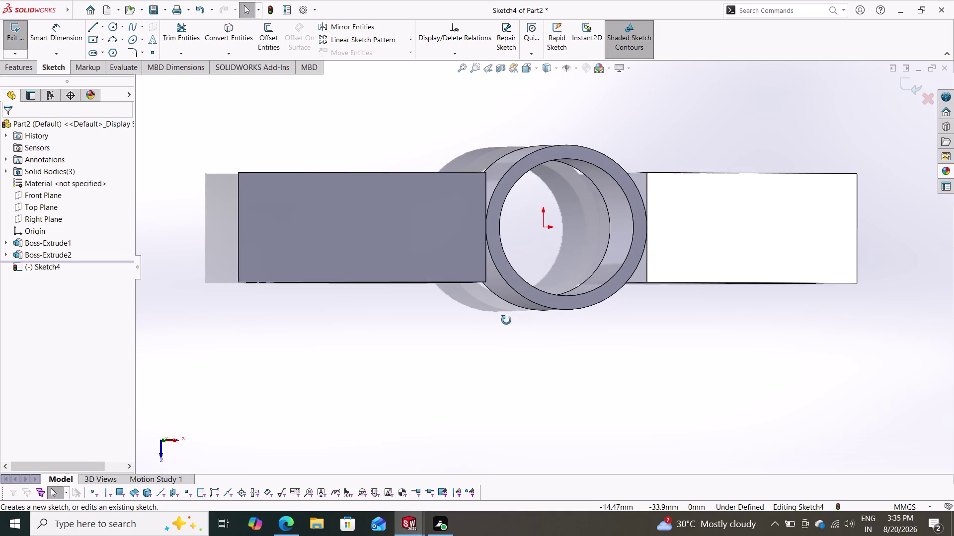
middle_drag(506, 320, 492, 323)
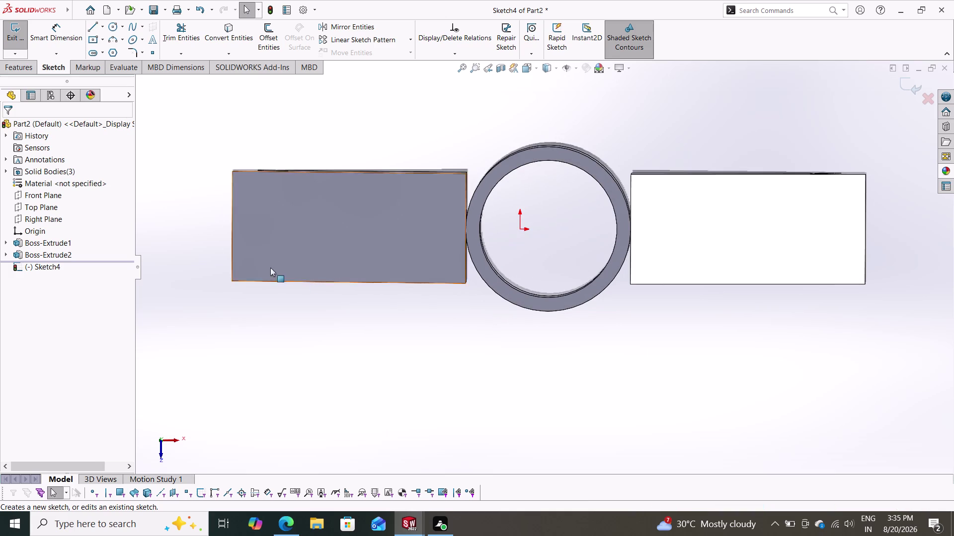
click(21, 207)
click(32, 197)
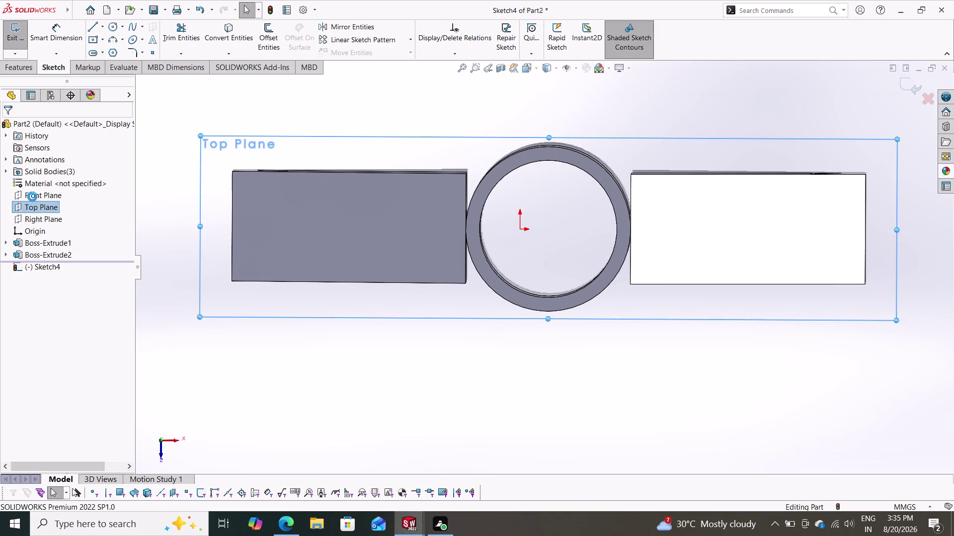
click(20, 205)
click(27, 190)
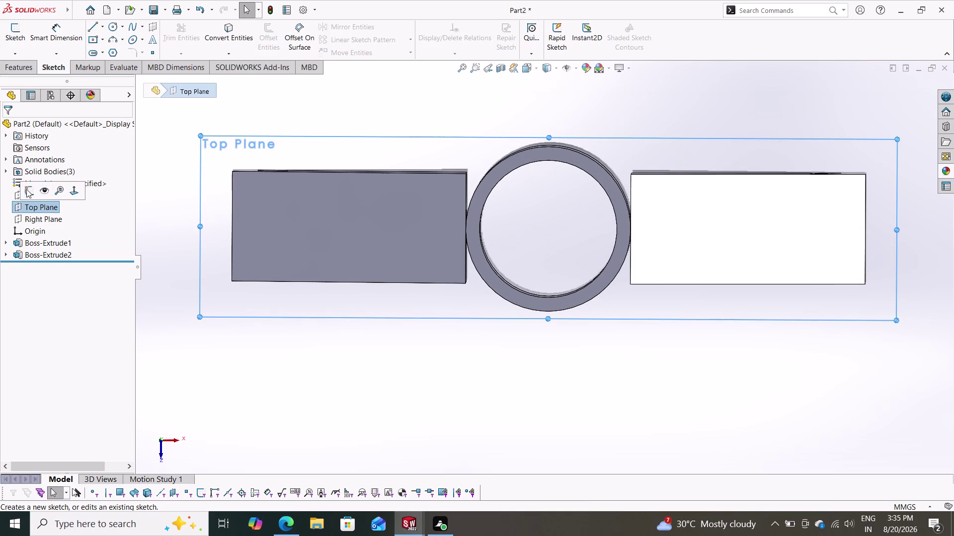
Sketch on the Top Plane and convert the ring's 60 mm outer edge into it.
key(Escape)
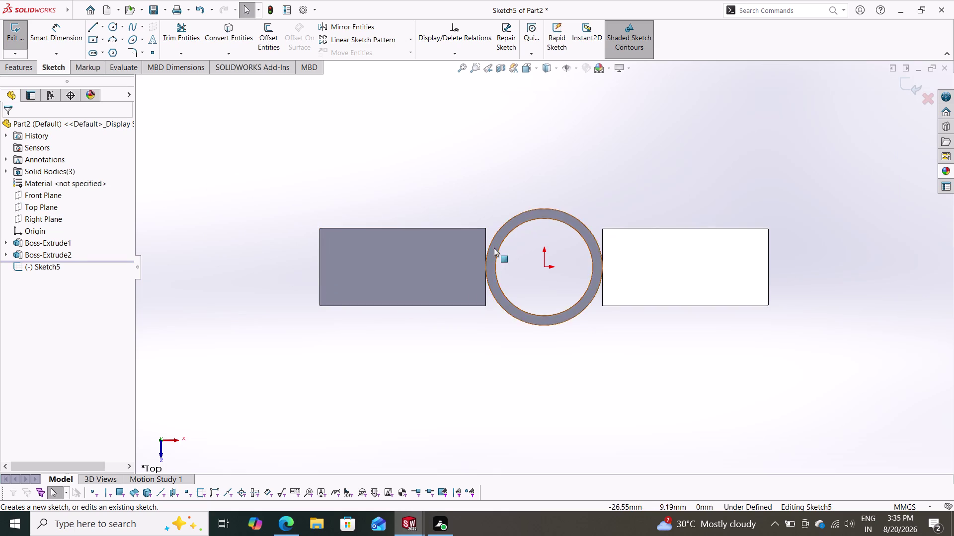
scroll(down, 3)
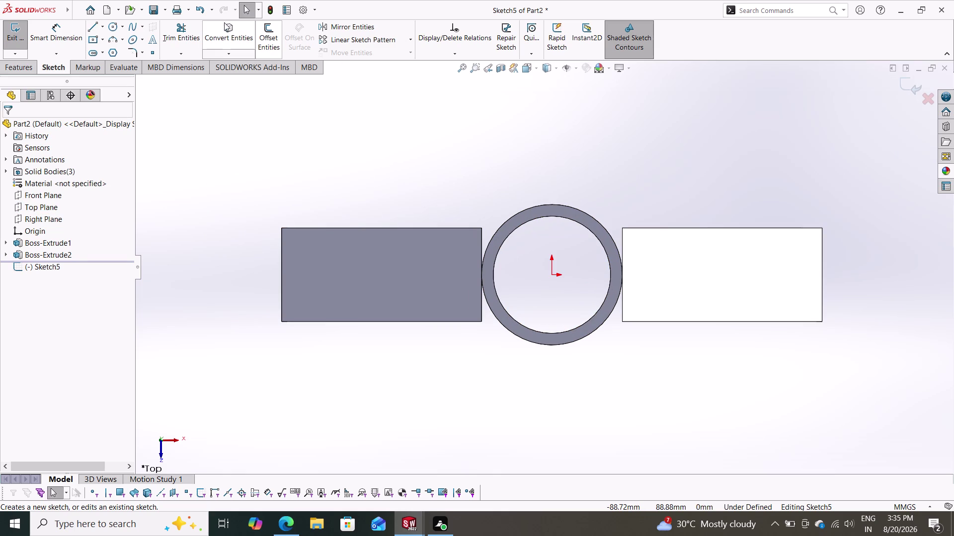
click(233, 28)
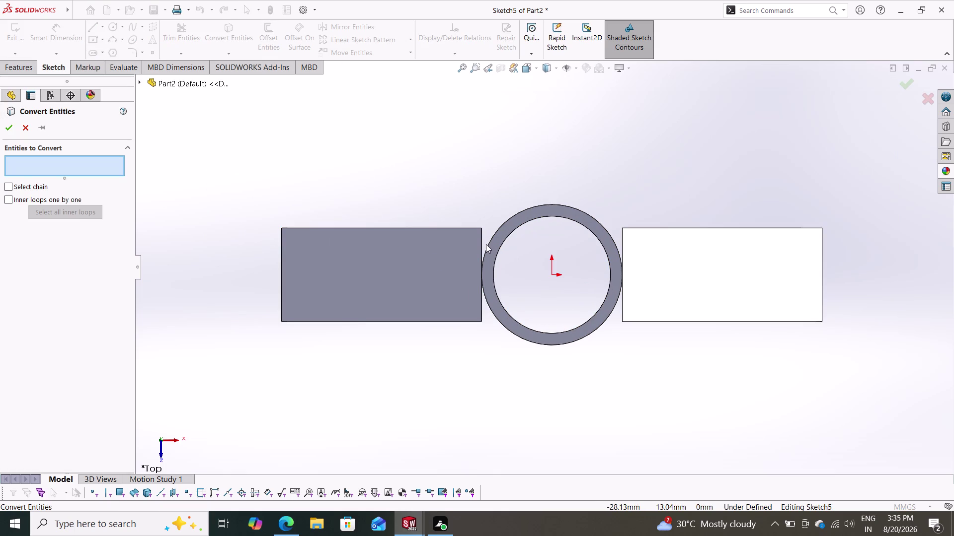
click(488, 247)
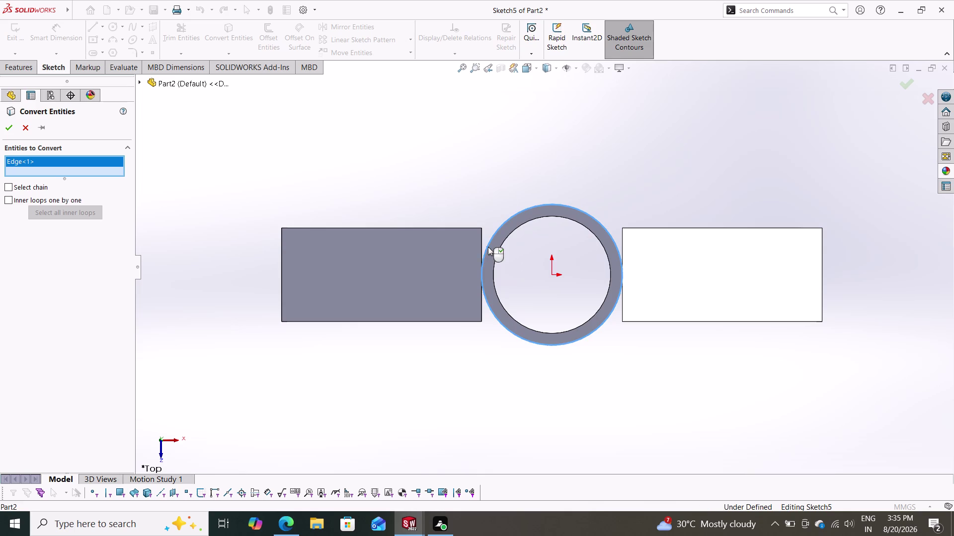
click(4, 130)
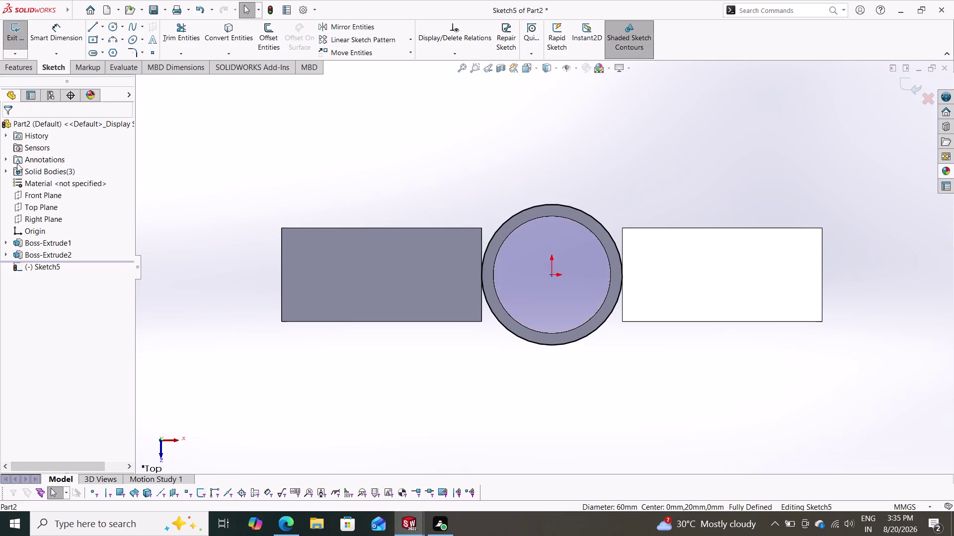
key(Escape)
click(93, 26)
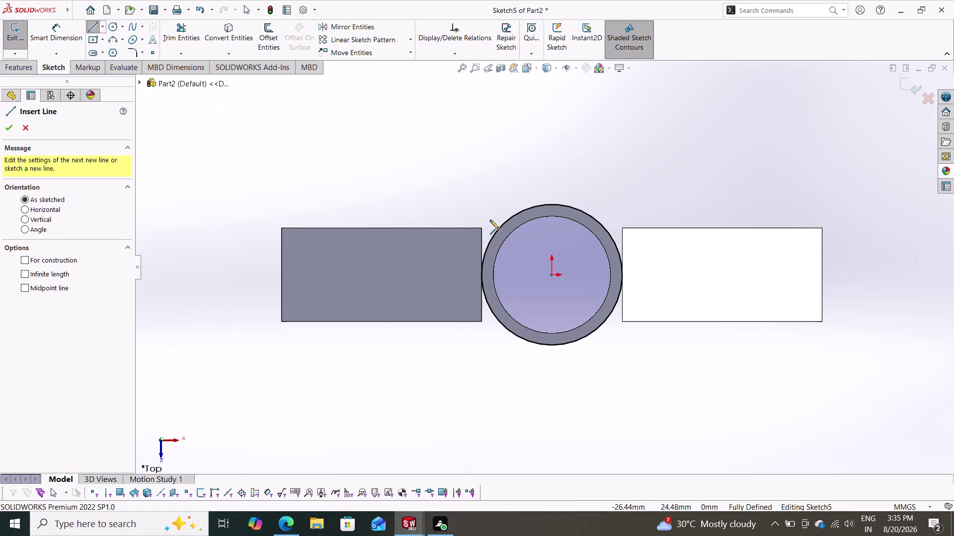
Draw lines from the left plate's corners across to the ring circle.
click(480, 228)
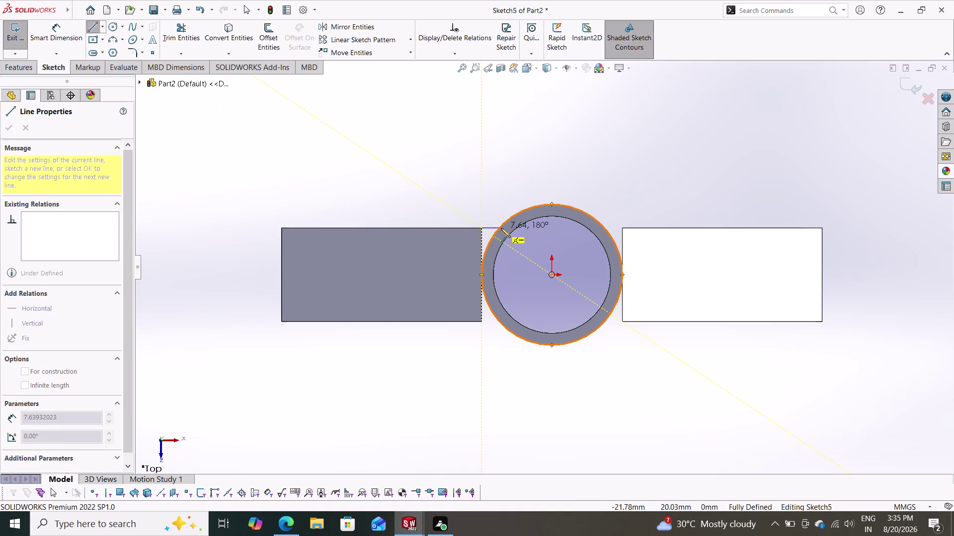
click(500, 228)
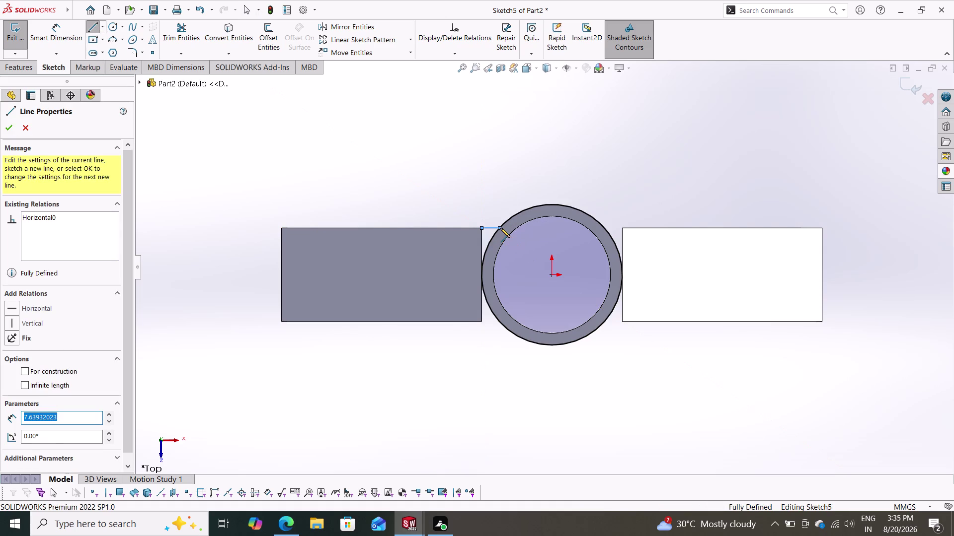
double_click(493, 193)
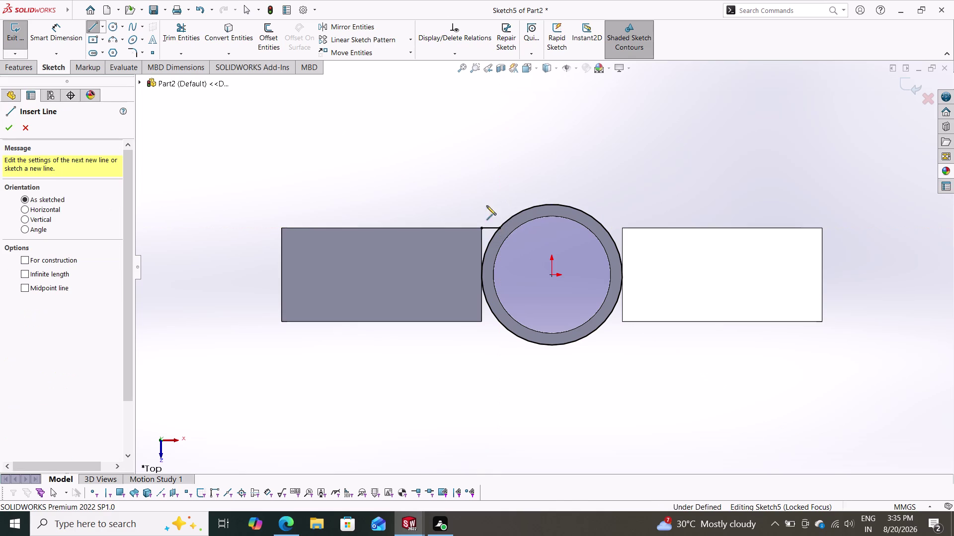
click(482, 228)
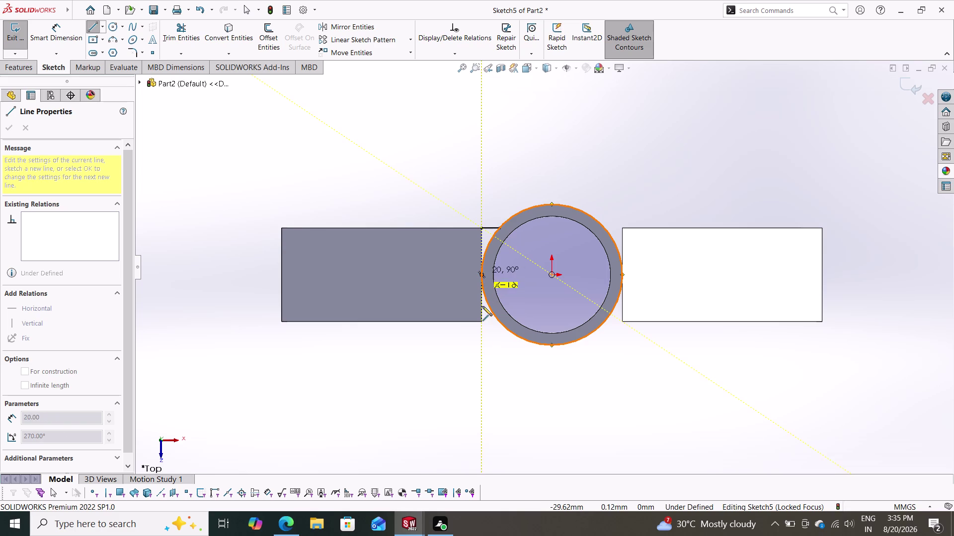
click(482, 322)
click(499, 322)
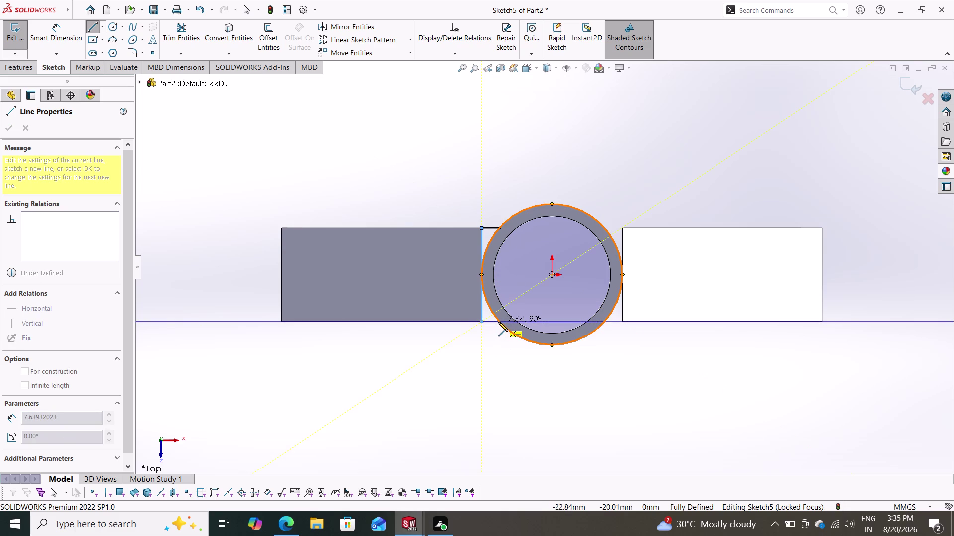
key(Escape)
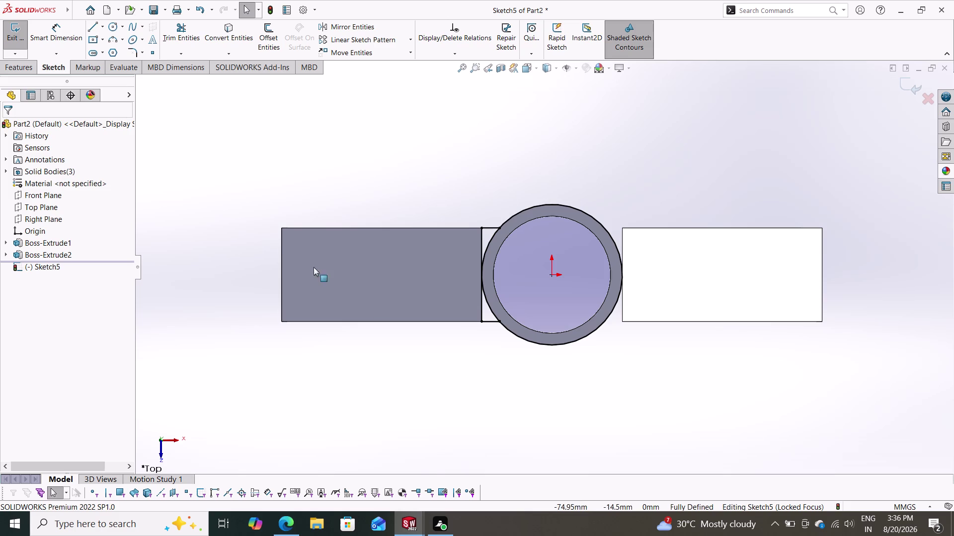
Start a vertical centerline at the origin.
click(102, 28)
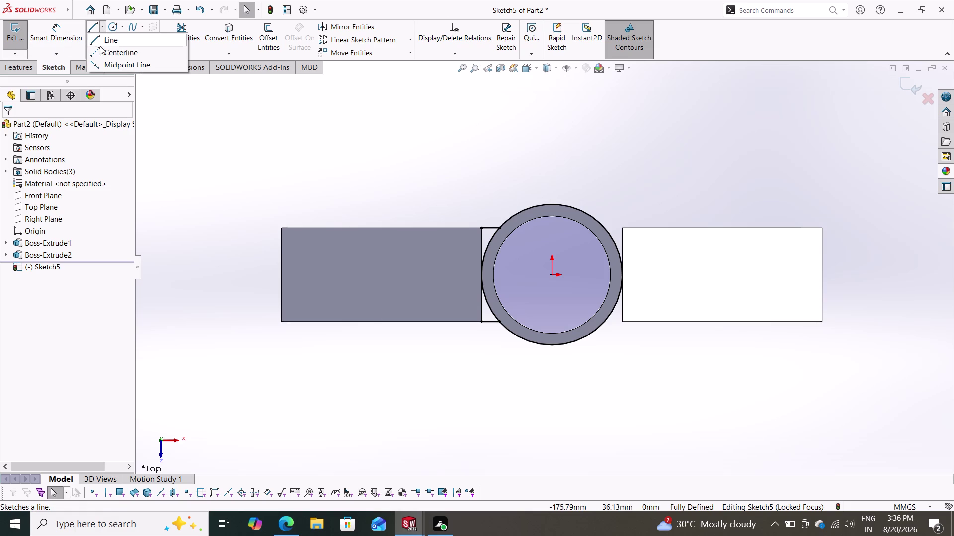
click(102, 49)
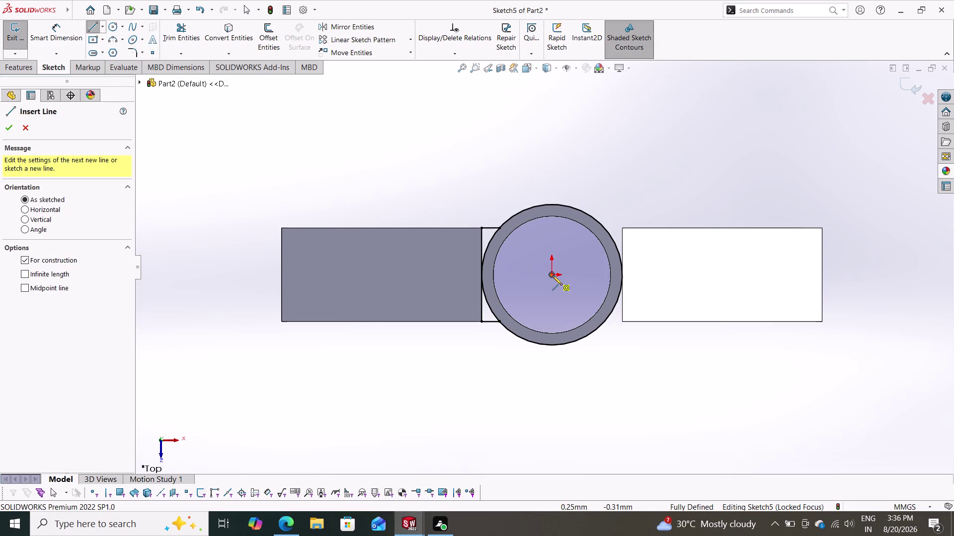
click(552, 276)
Finish the centerline and mirror Line1, Line3 and Line4 about it, excluding Arc2.
click(550, 410)
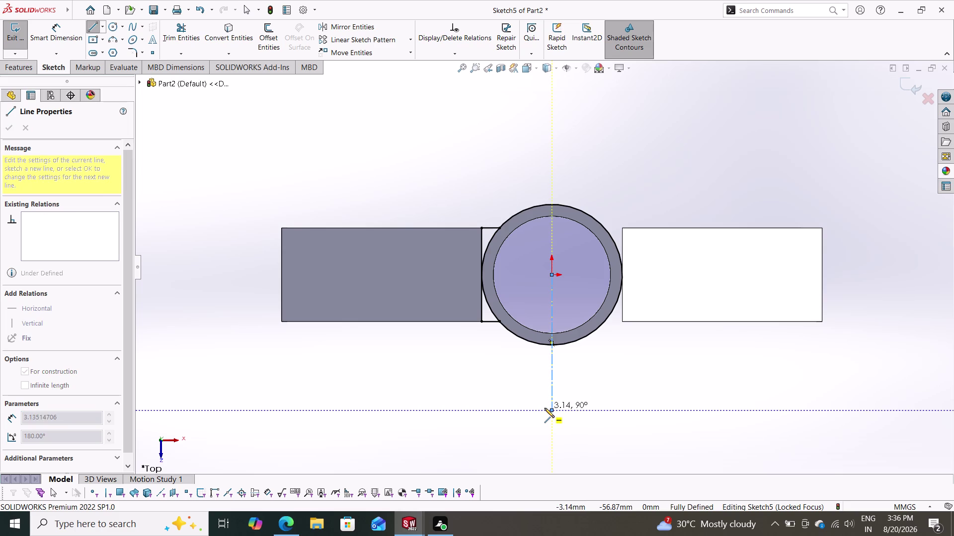
key(Escape)
click(346, 22)
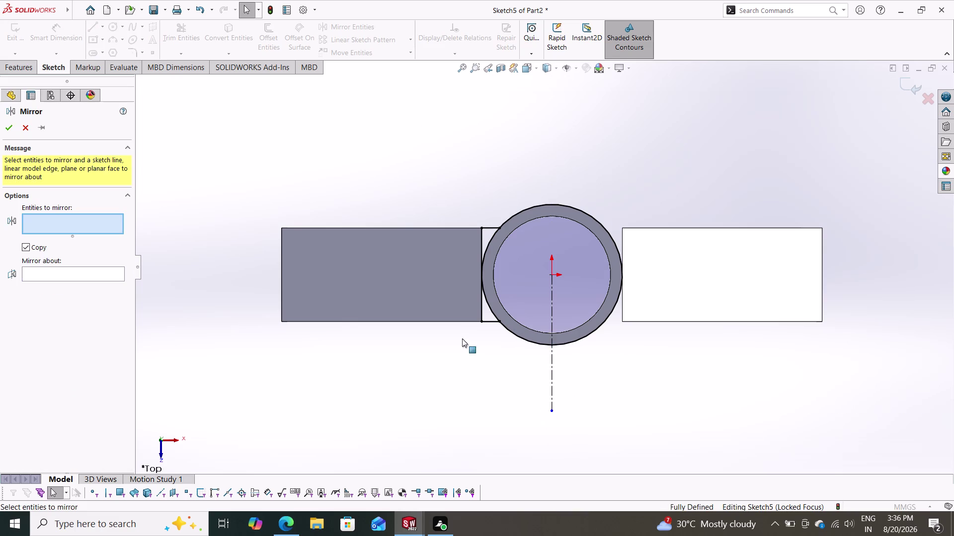
drag(513, 187, 457, 332)
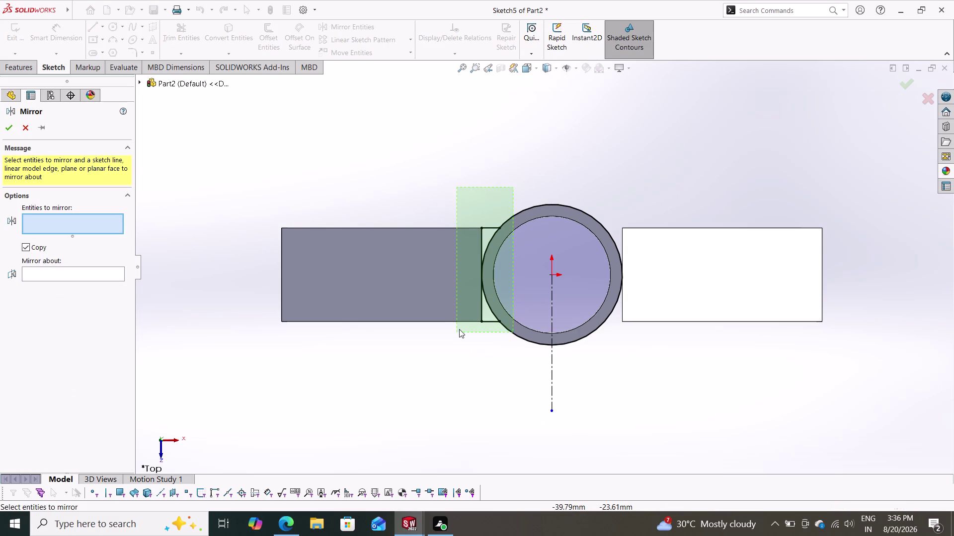
drag(457, 332, 459, 330)
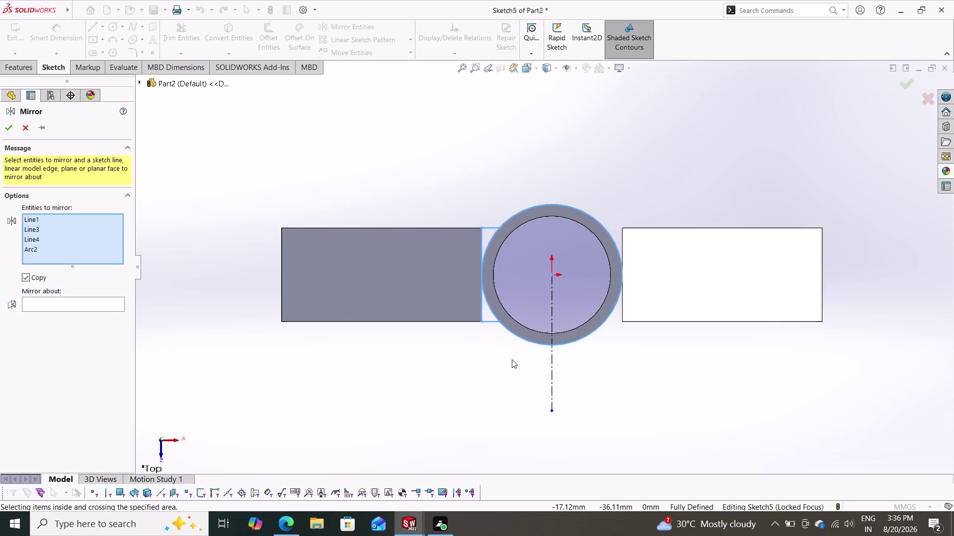
click(532, 340)
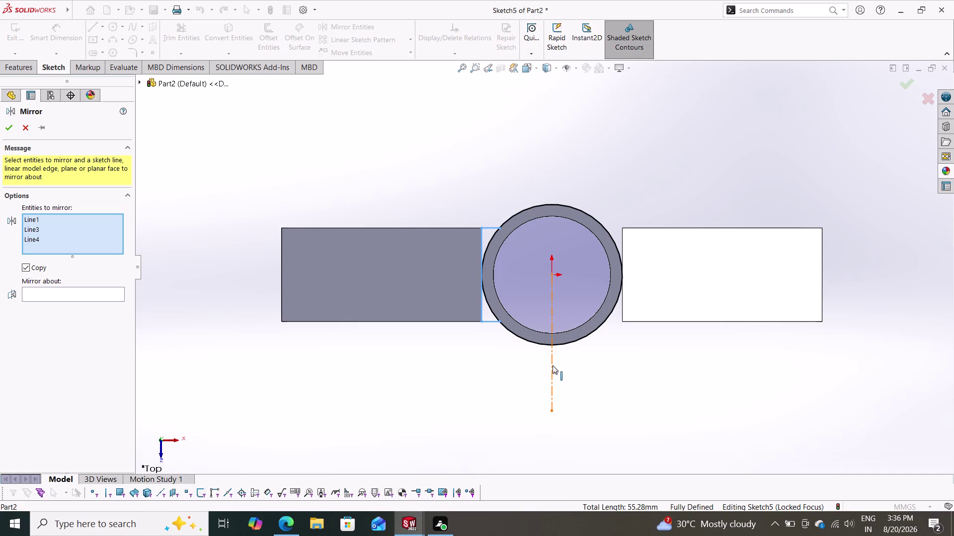
click(111, 296)
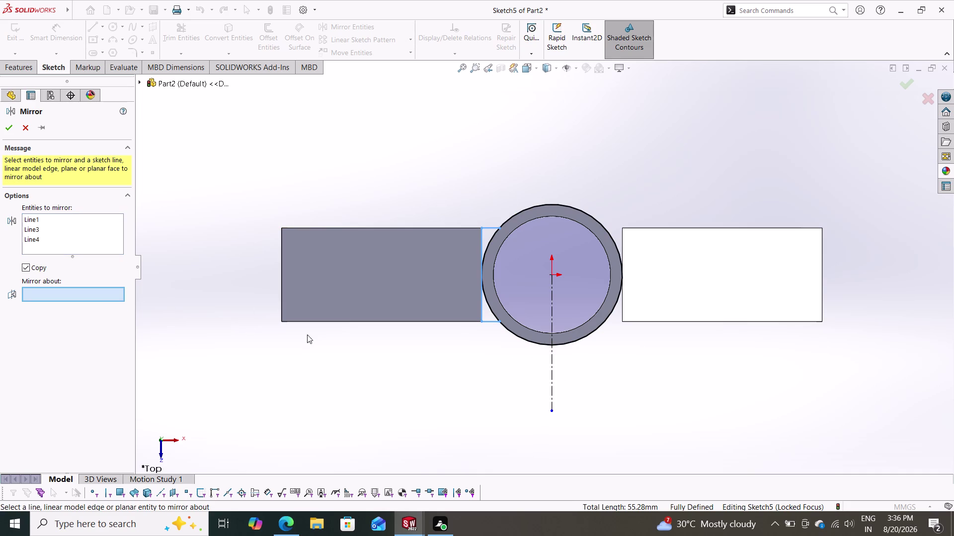
click(553, 359)
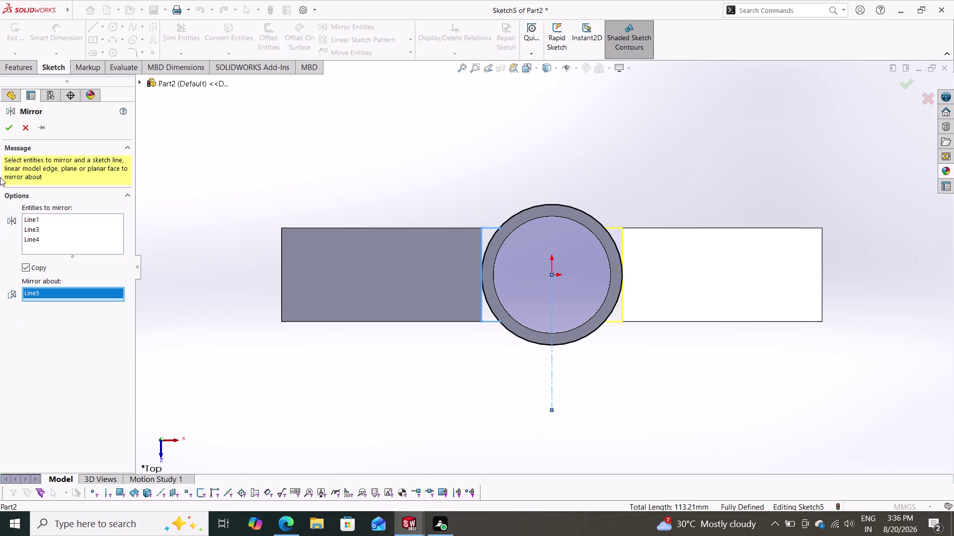
click(13, 129)
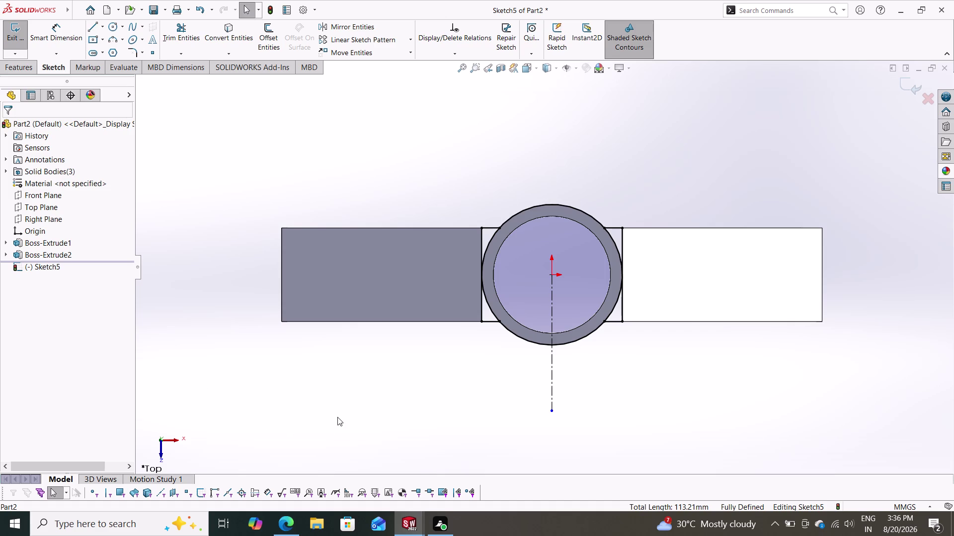
middle_drag(347, 400, 349, 285)
Start a boss extrude and select the four Sketch5 connector regions.
click(29, 71)
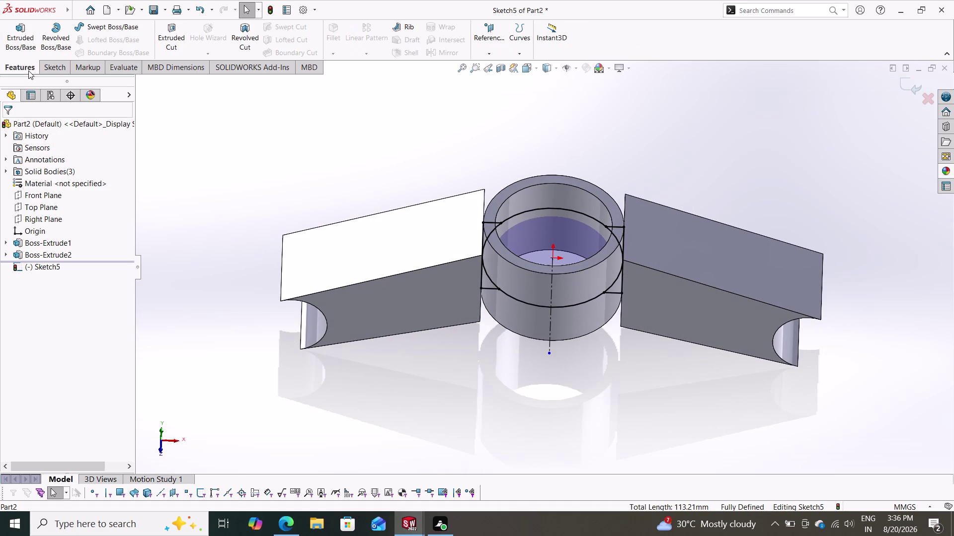
click(26, 36)
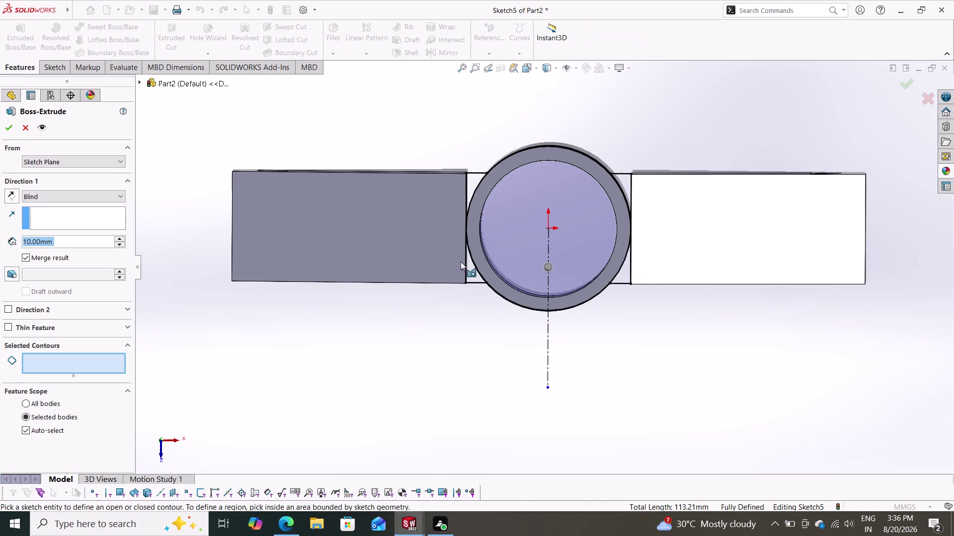
click(470, 273)
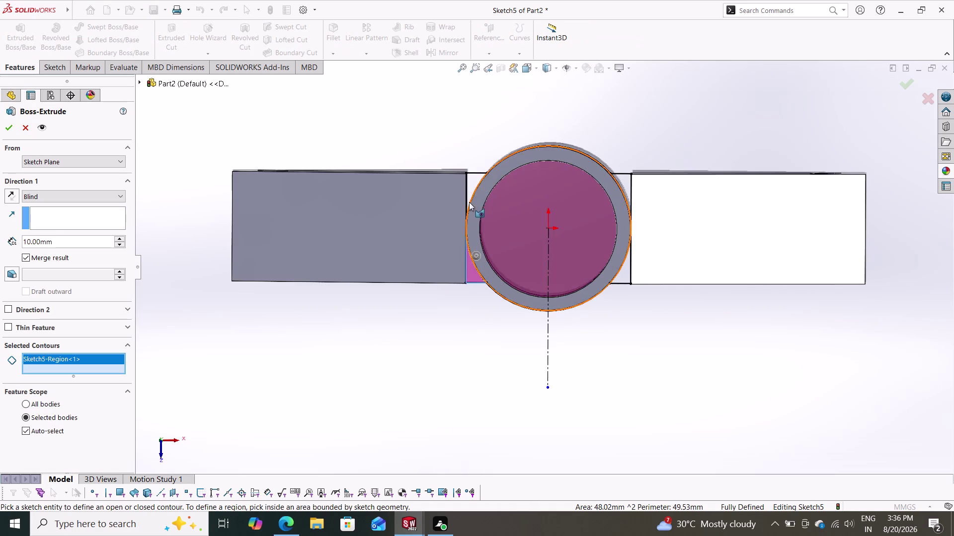
click(470, 187)
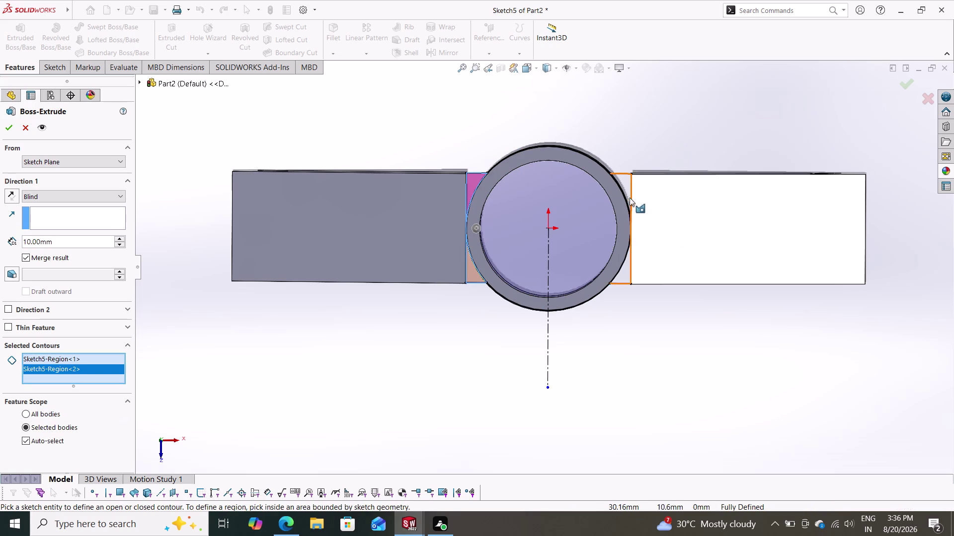
click(625, 188)
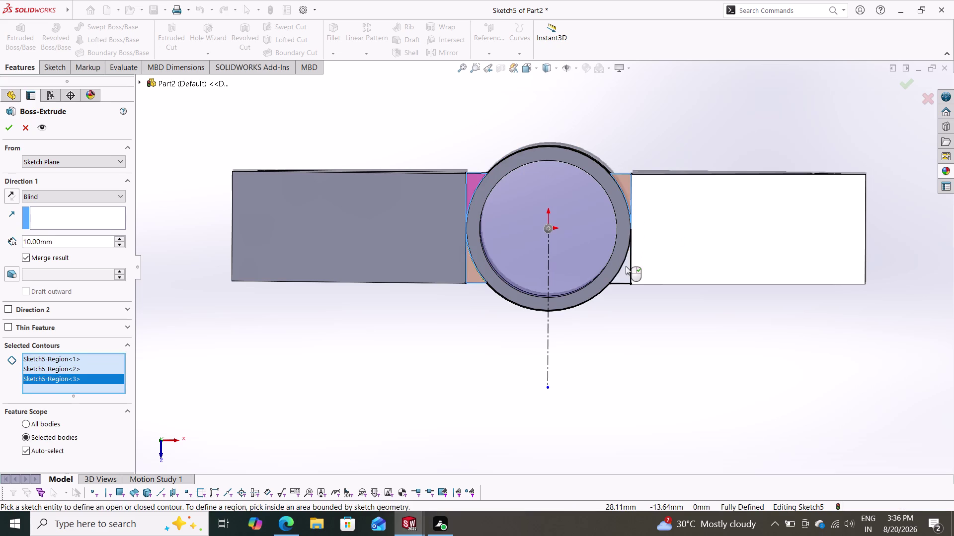
click(624, 268)
middle_drag(612, 362, 613, 206)
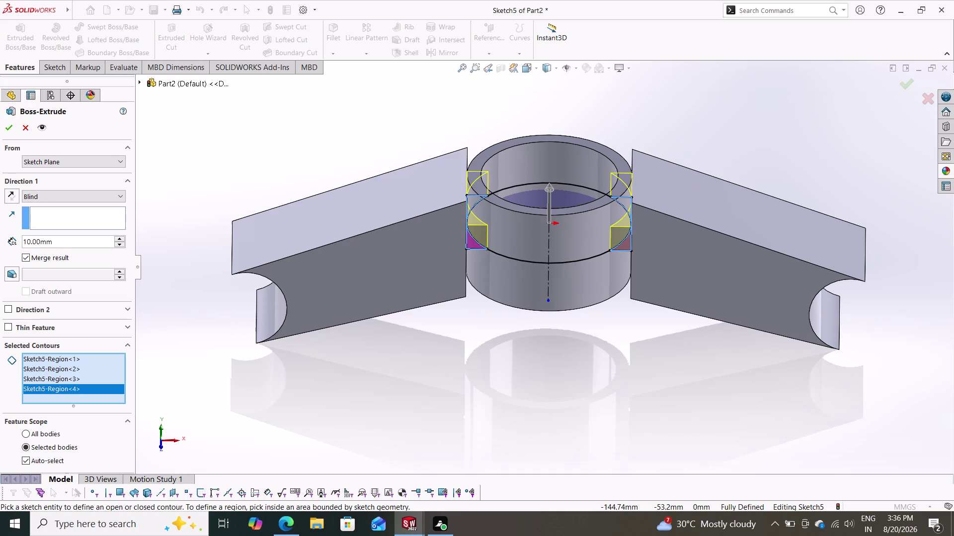
Set the connector extrusion to 40 mm Mid Plane and confirm it.
drag(63, 242, 0, 245)
text(4)
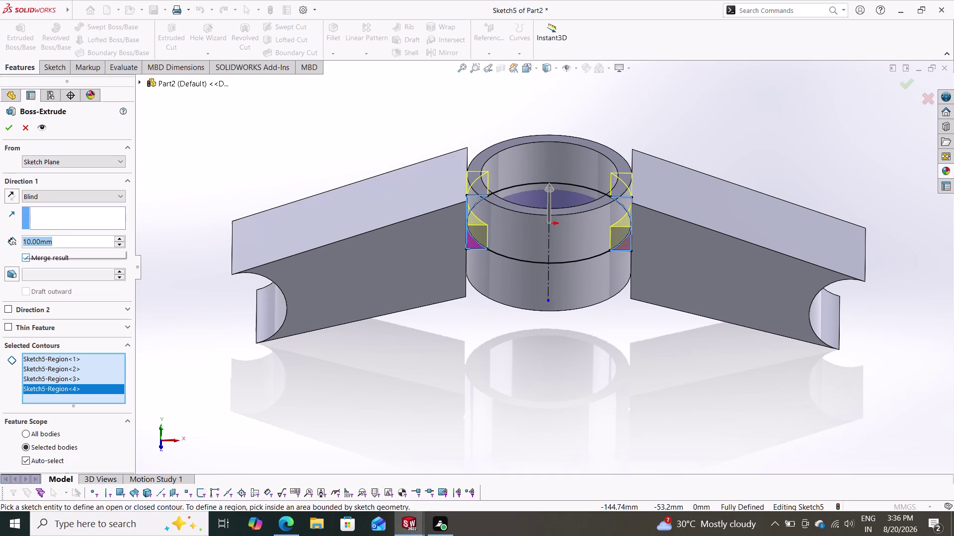
text(0)
key(Return)
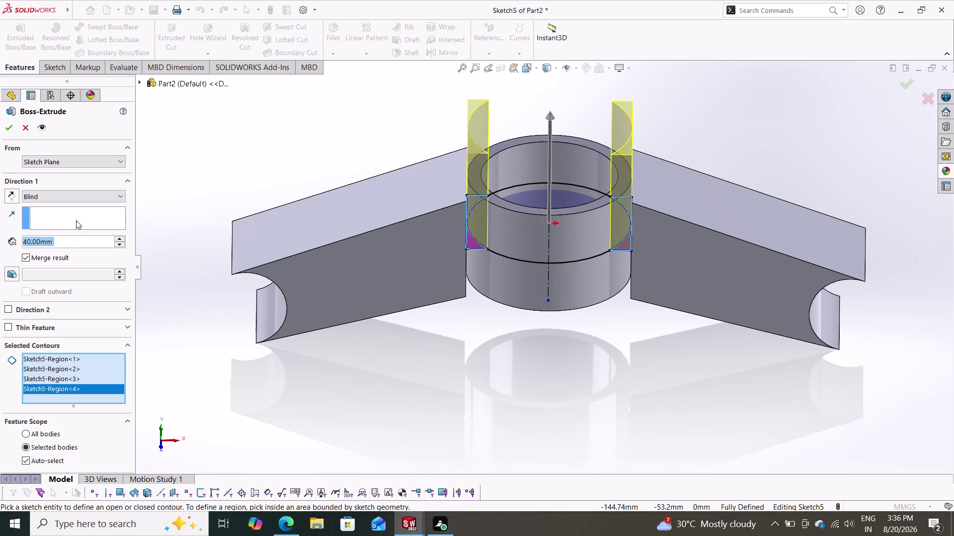
click(101, 195)
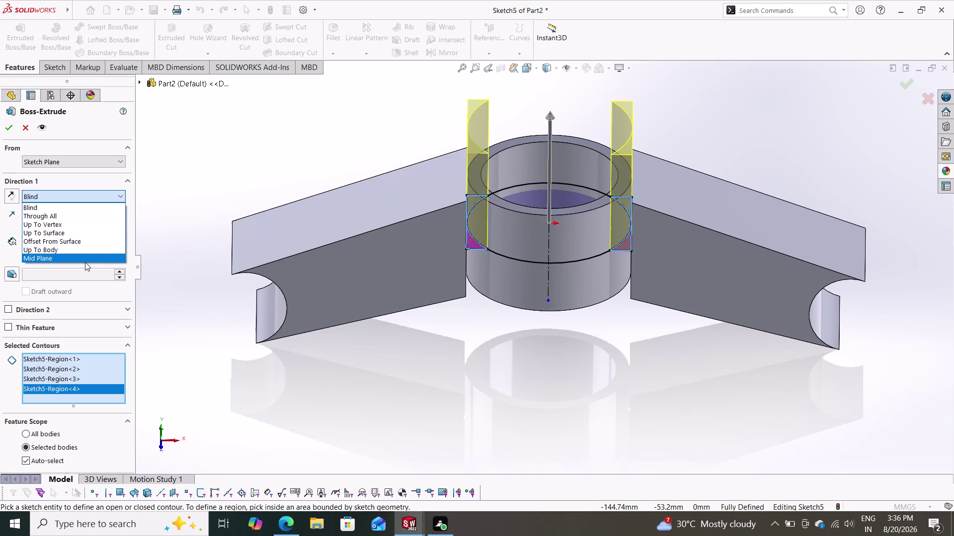
click(85, 263)
click(76, 259)
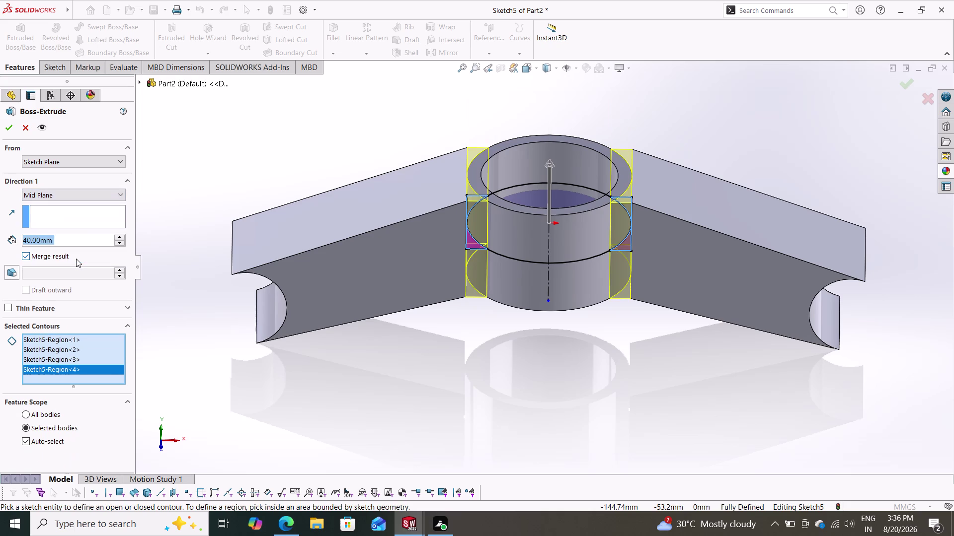
middle_drag(369, 343, 369, 307)
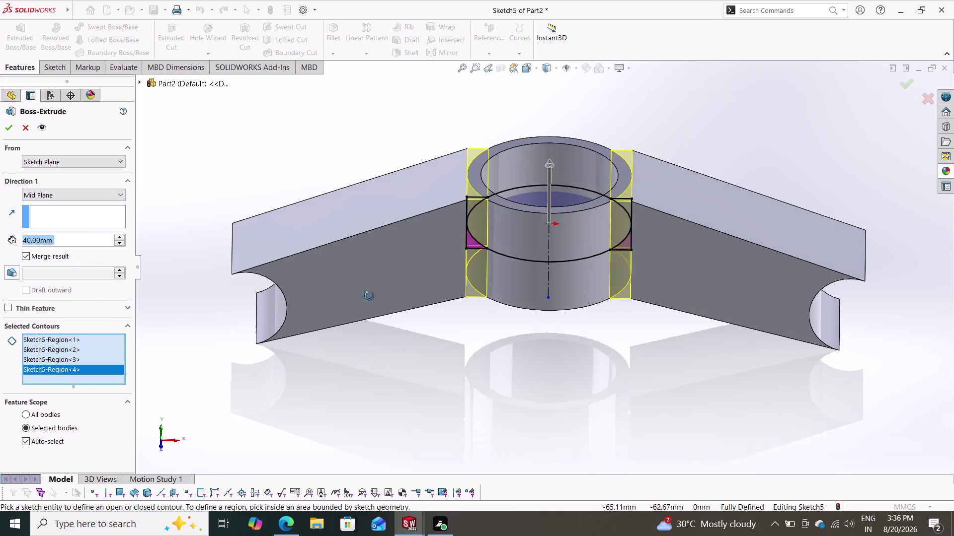
middle_drag(369, 307, 369, 315)
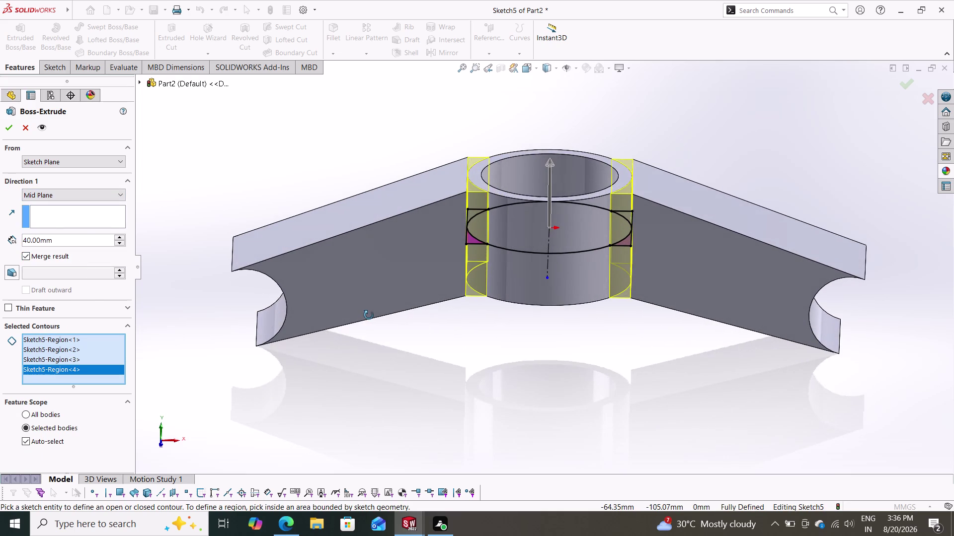
middle_drag(369, 315, 369, 330)
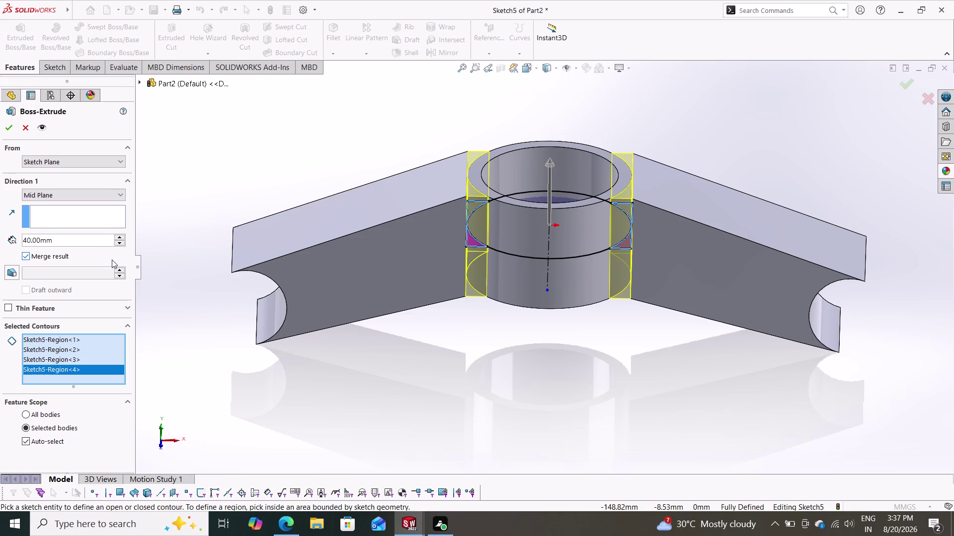
click(8, 125)
middle_drag(376, 382, 380, 307)
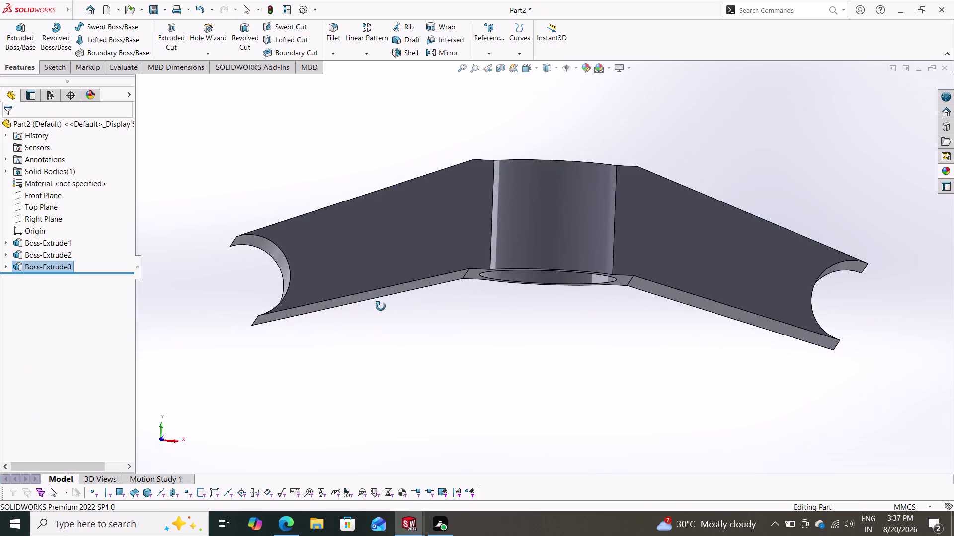
middle_drag(381, 306, 378, 481)
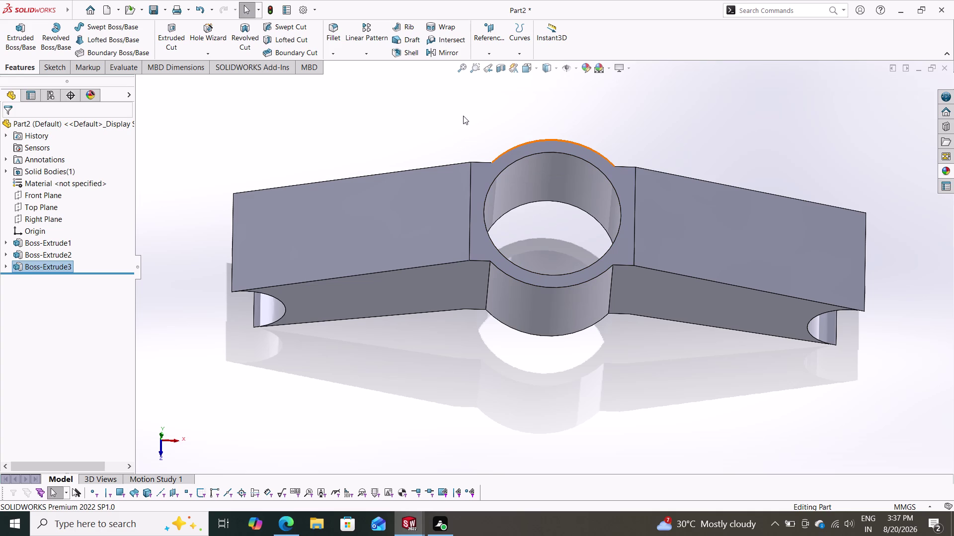
middle_drag(464, 114, 468, 180)
click(371, 267)
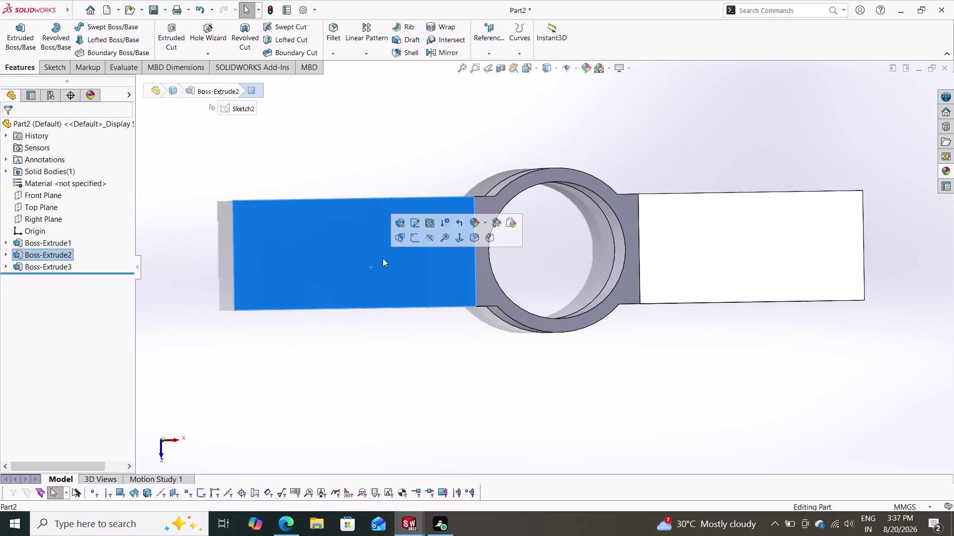
Start a sketch on the part face, then abandon it and clear the selection.
click(419, 237)
key(Escape)
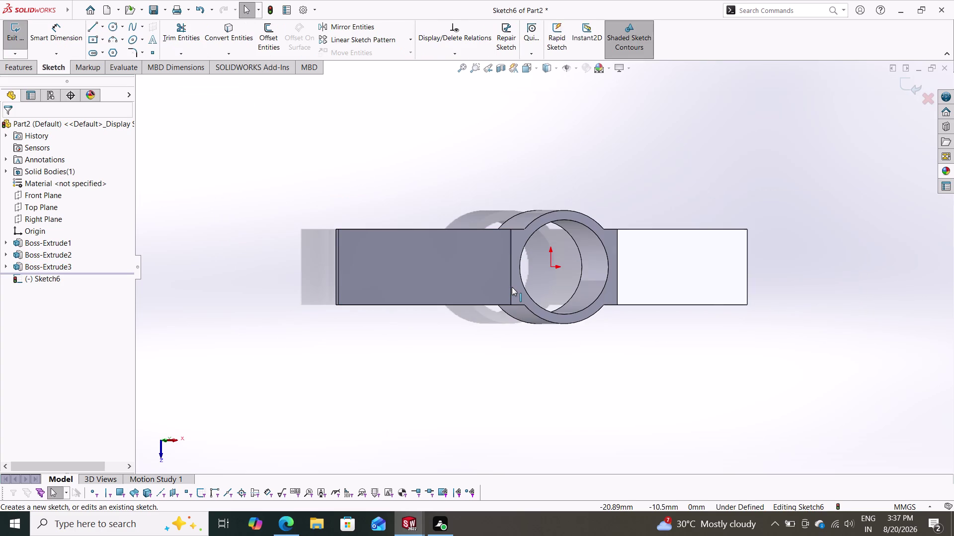
scroll(down, 3)
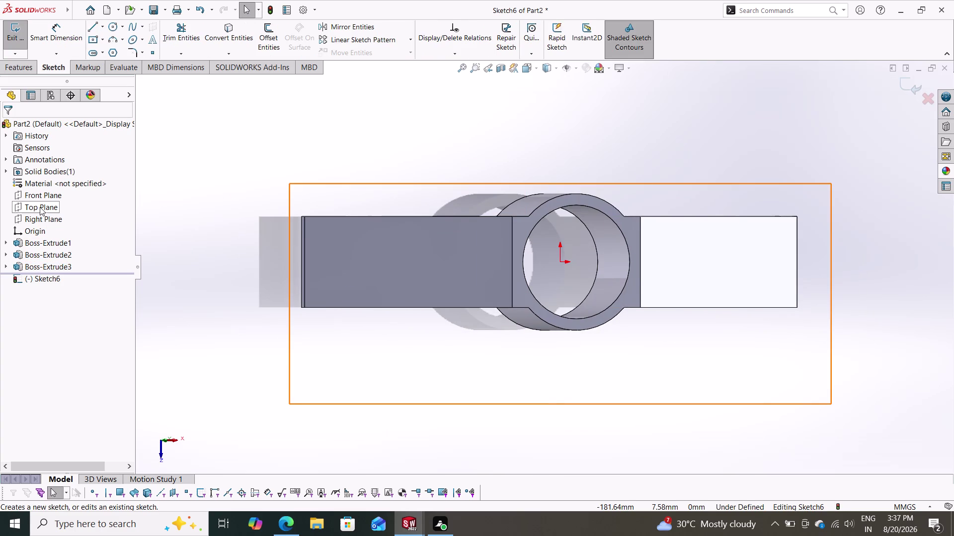
click(40, 207)
click(51, 194)
click(34, 209)
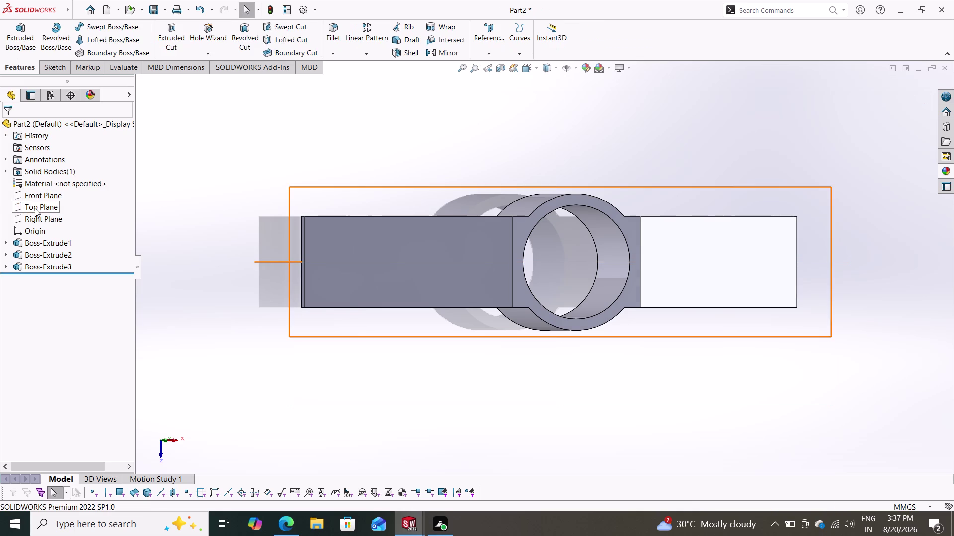
key(Escape)
key(Escape)
key(Escape)
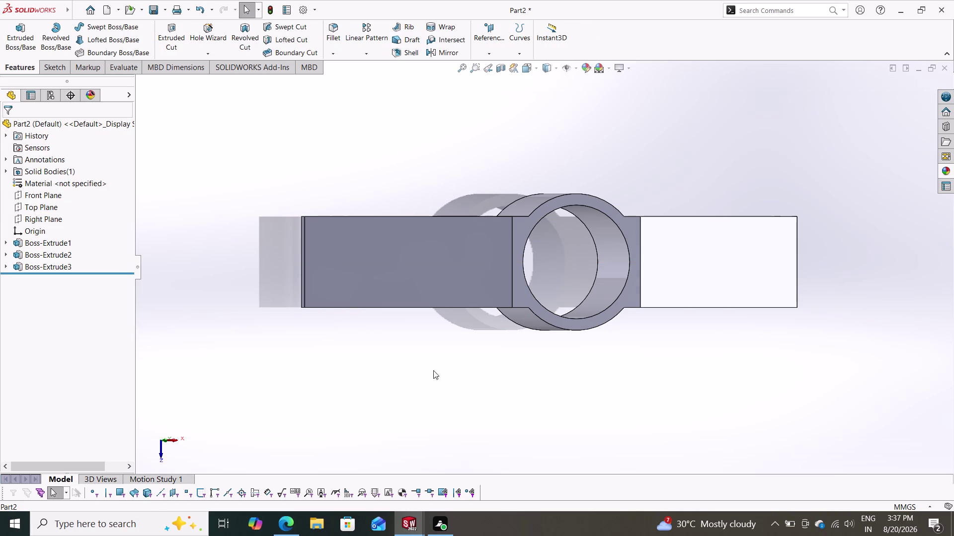
Start Sketch7 on the Top Plane, looking straight down at the part.
middle_drag(438, 365, 414, 362)
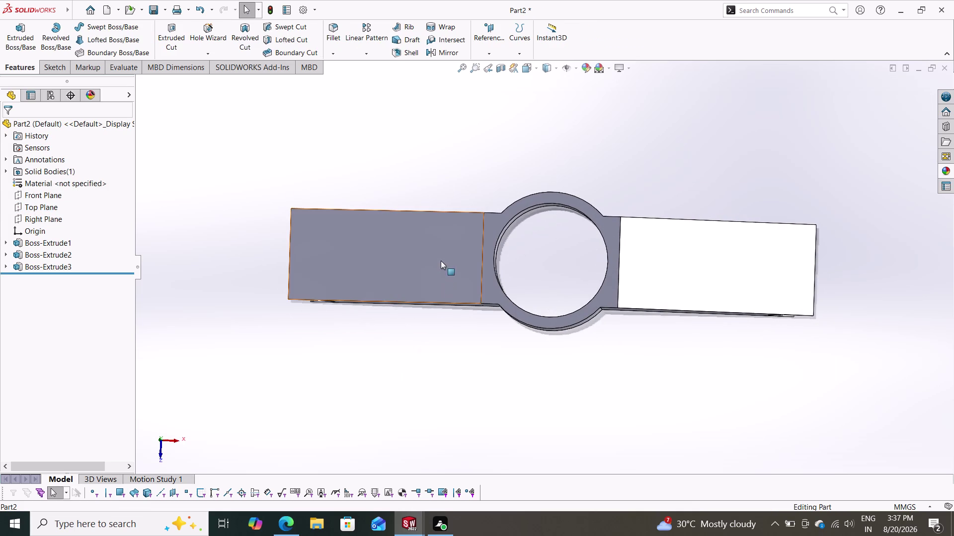
click(441, 260)
click(488, 228)
key(Escape)
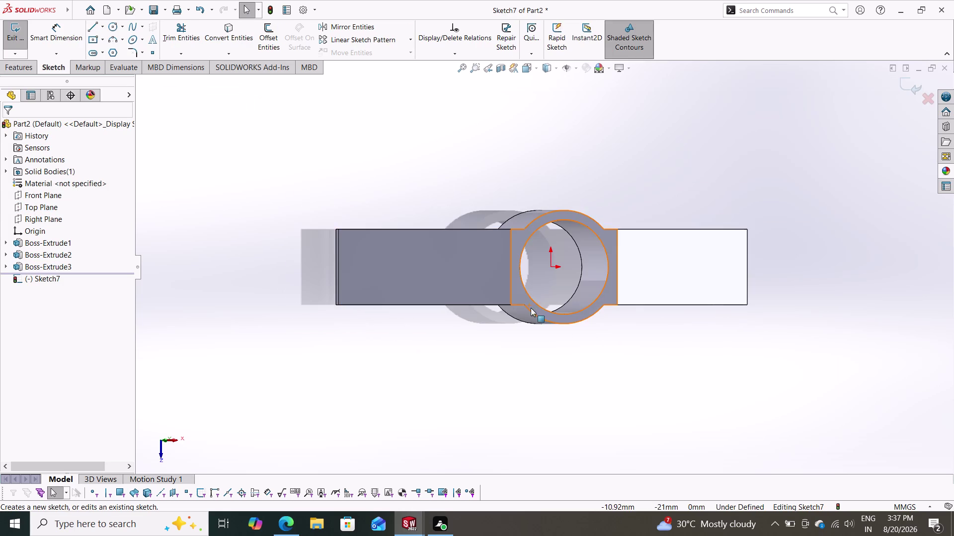
scroll(down, 3)
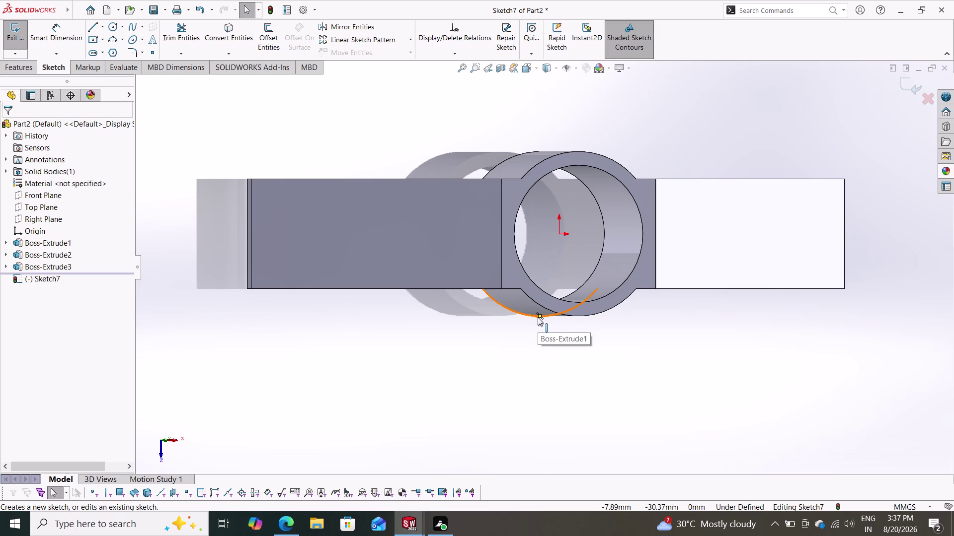
click(102, 29)
Draw a horizontal construction centerline from the origin out across the left arm.
click(105, 51)
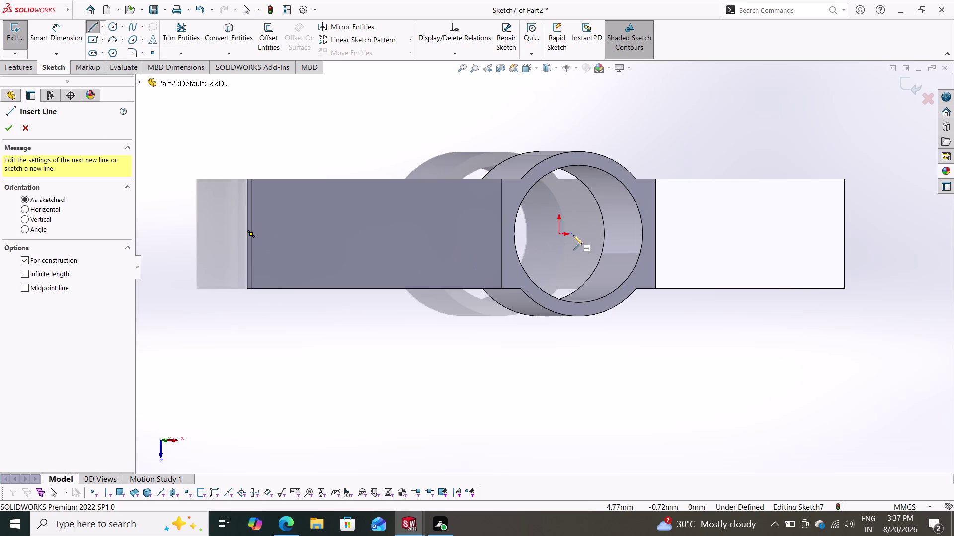
click(557, 236)
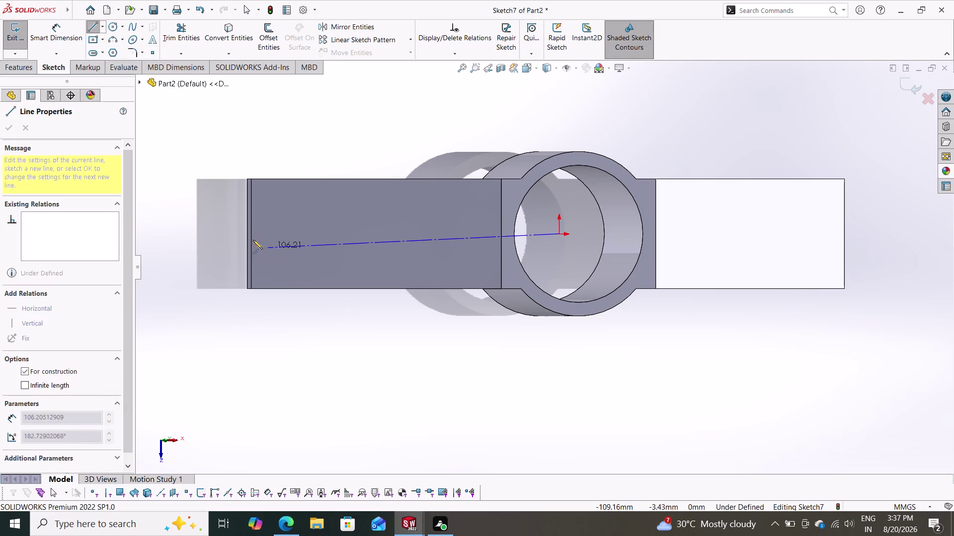
click(216, 233)
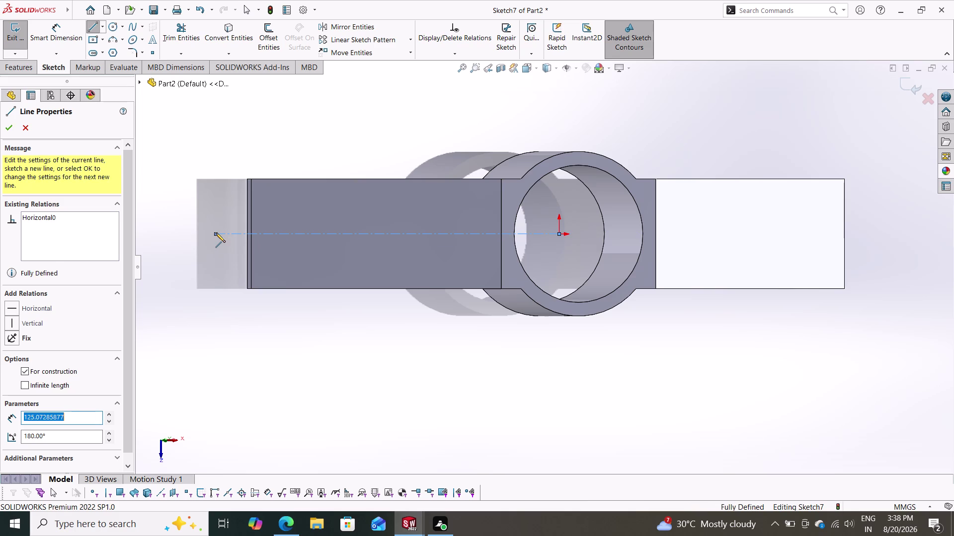
key(Escape)
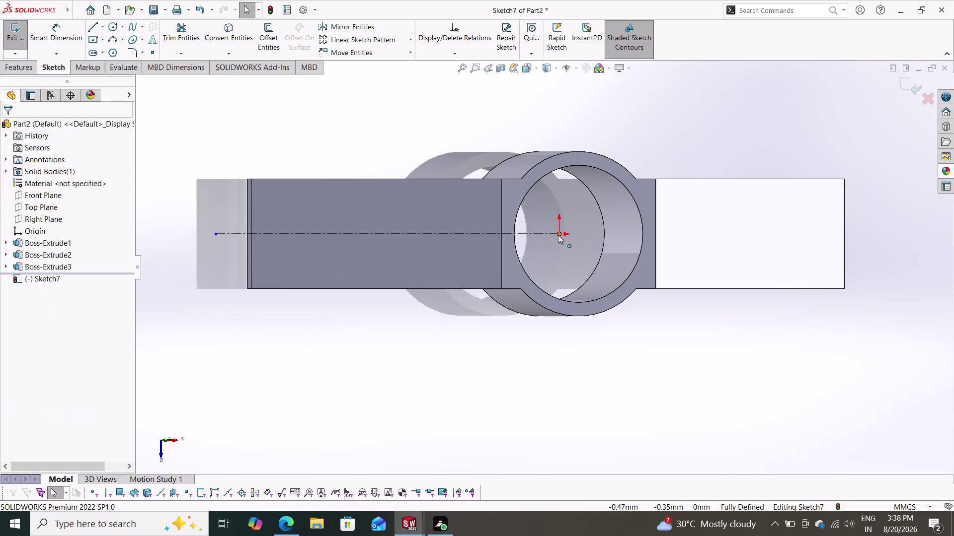
Begin a regular line where the left arm meets the ring.
drag(558, 235, 722, 235)
key(Escape)
key(Escape)
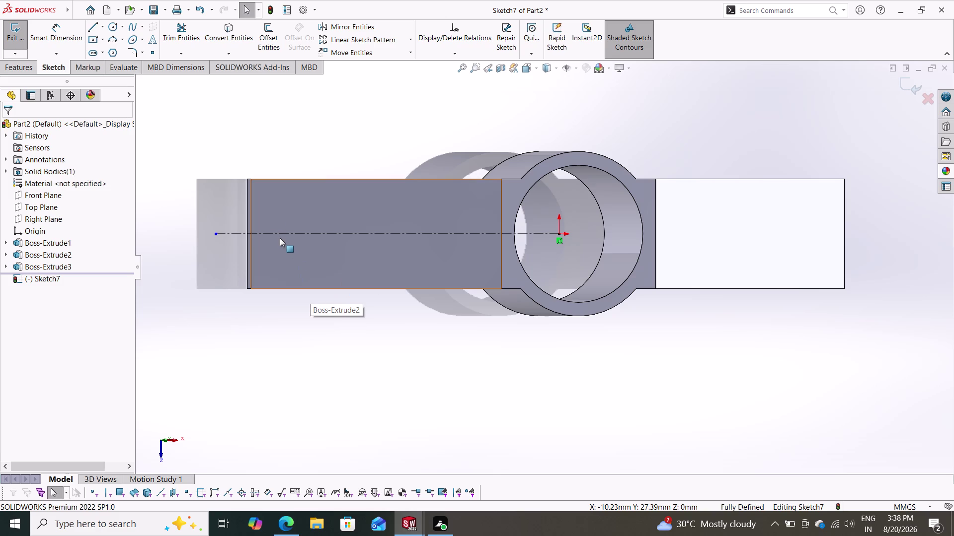
click(93, 25)
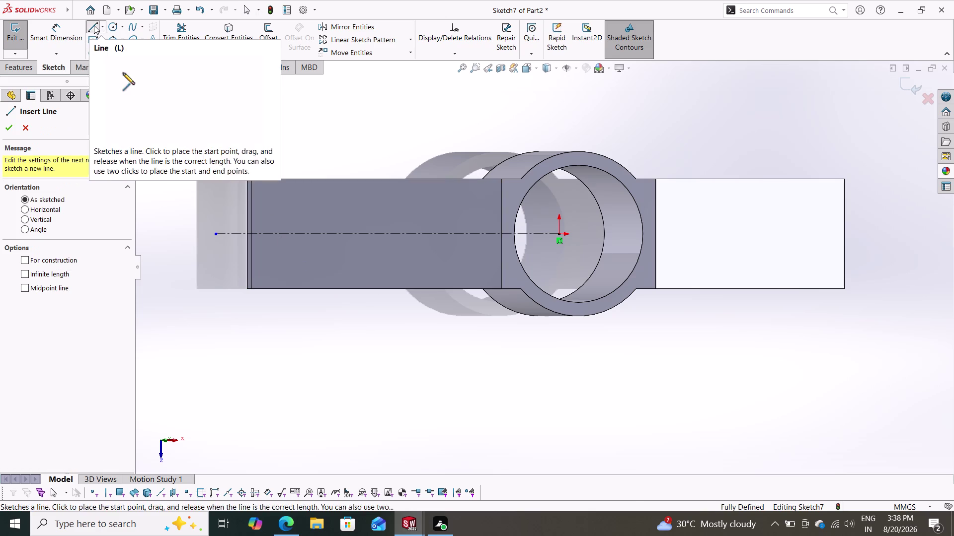
click(500, 234)
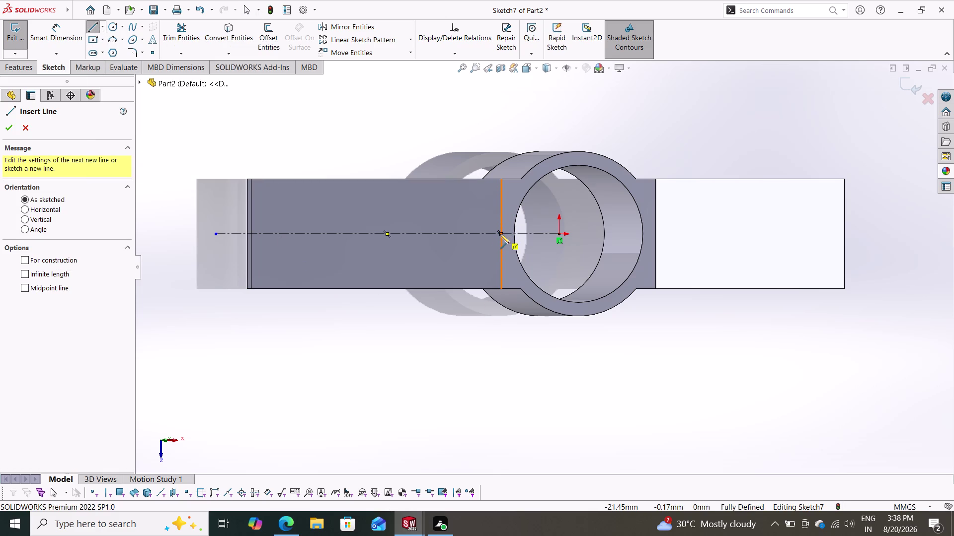